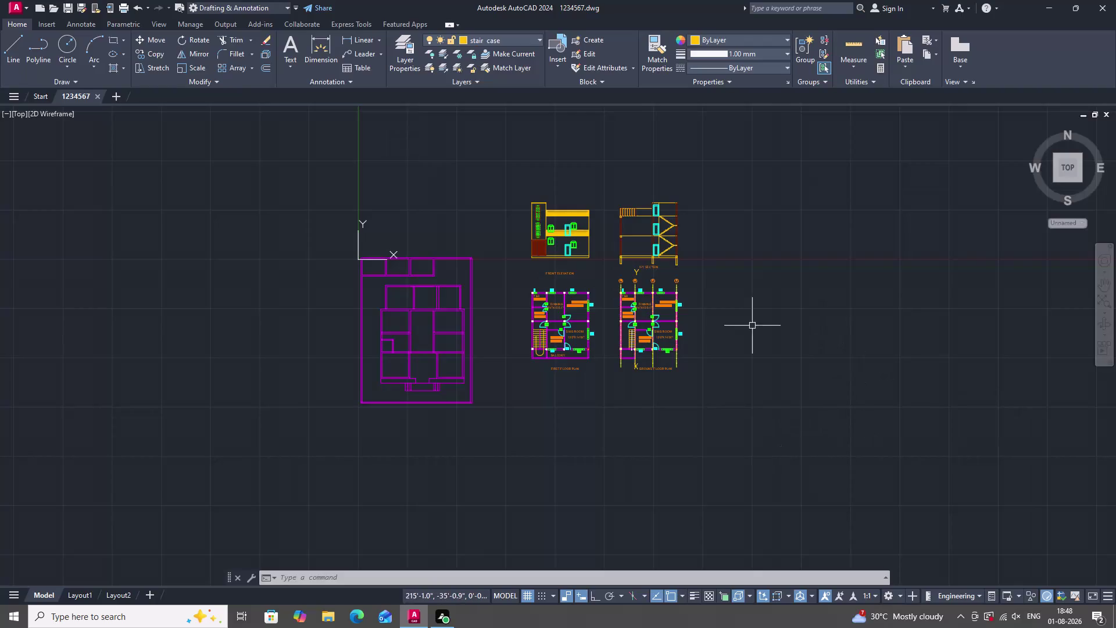
Window-select the standalone magenta outline plan on the left.
scroll(down, 3)
scroll(up, 3)
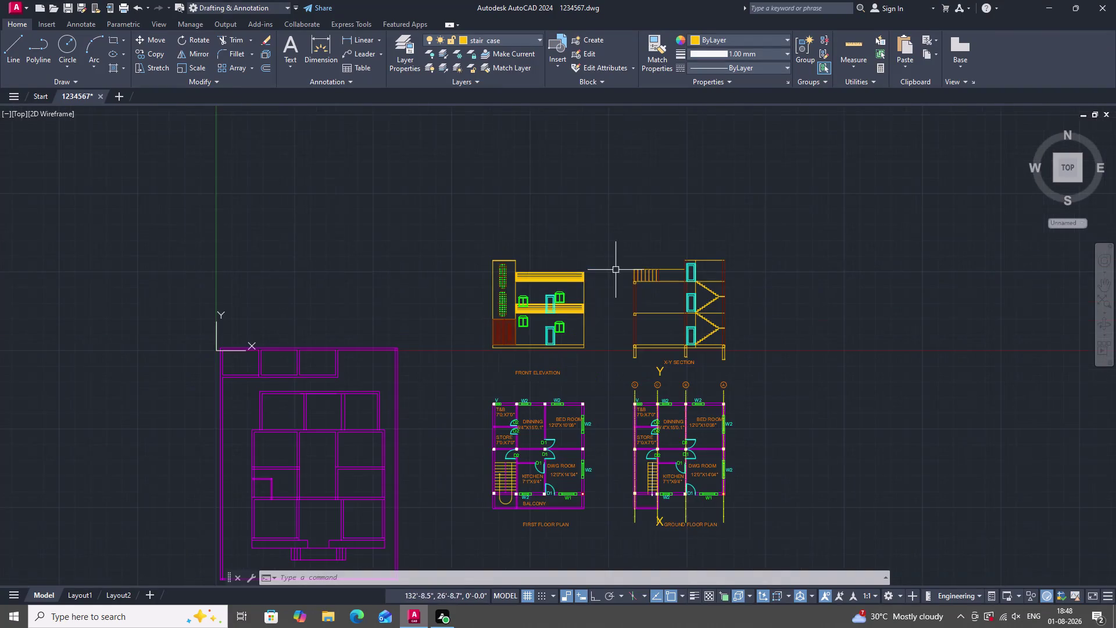
scroll(up, 3)
scroll(down, 3)
scroll(up, 3)
scroll(down, 3)
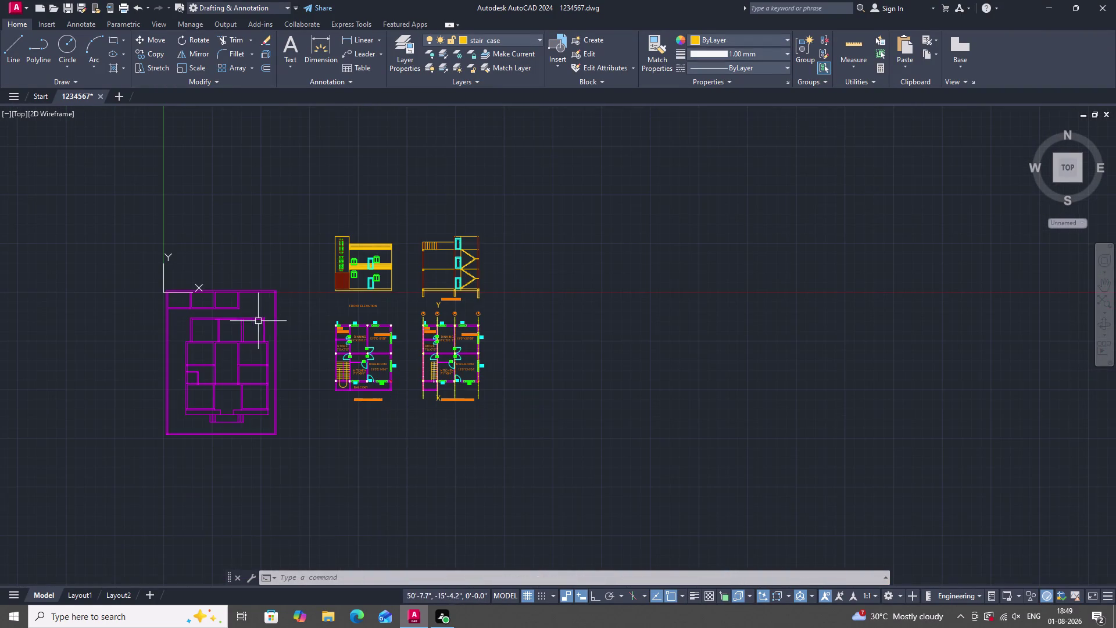
scroll(down, 3)
scroll(up, 3)
click(282, 413)
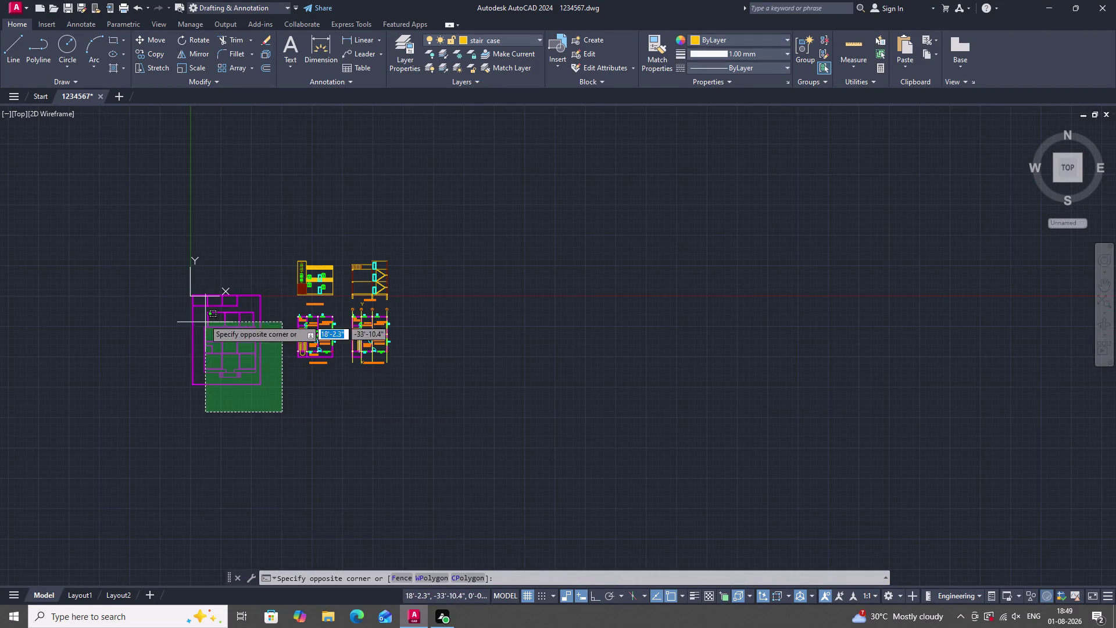
click(168, 284)
Erase the selected outline plan and clear the leftover command.
scroll(up, 3)
scroll(down, 3)
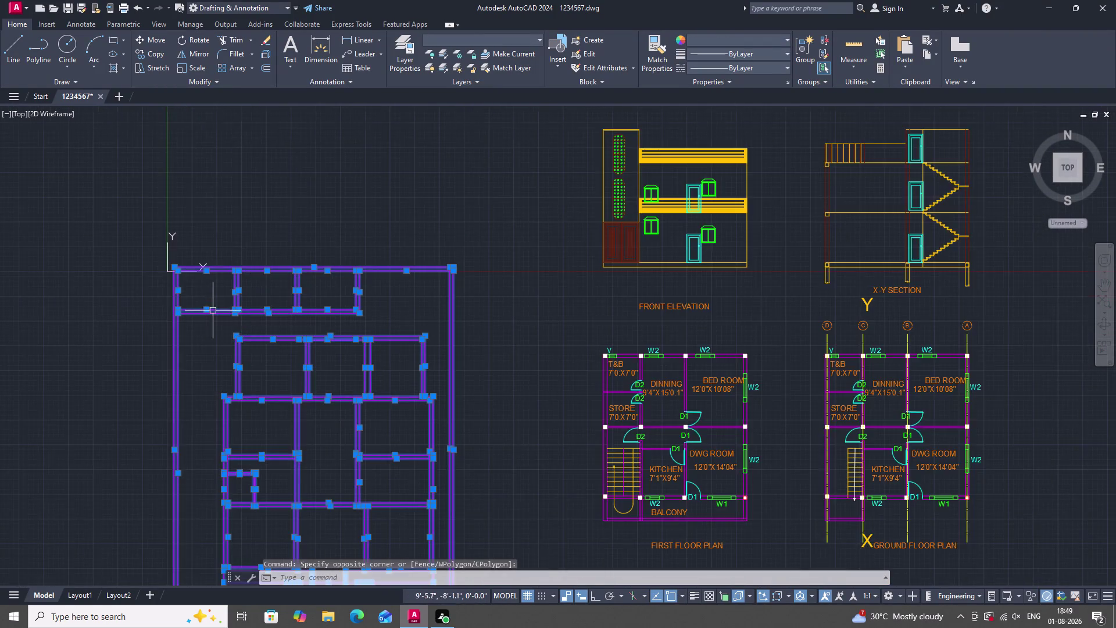
scroll(down, 3)
scroll(up, 3)
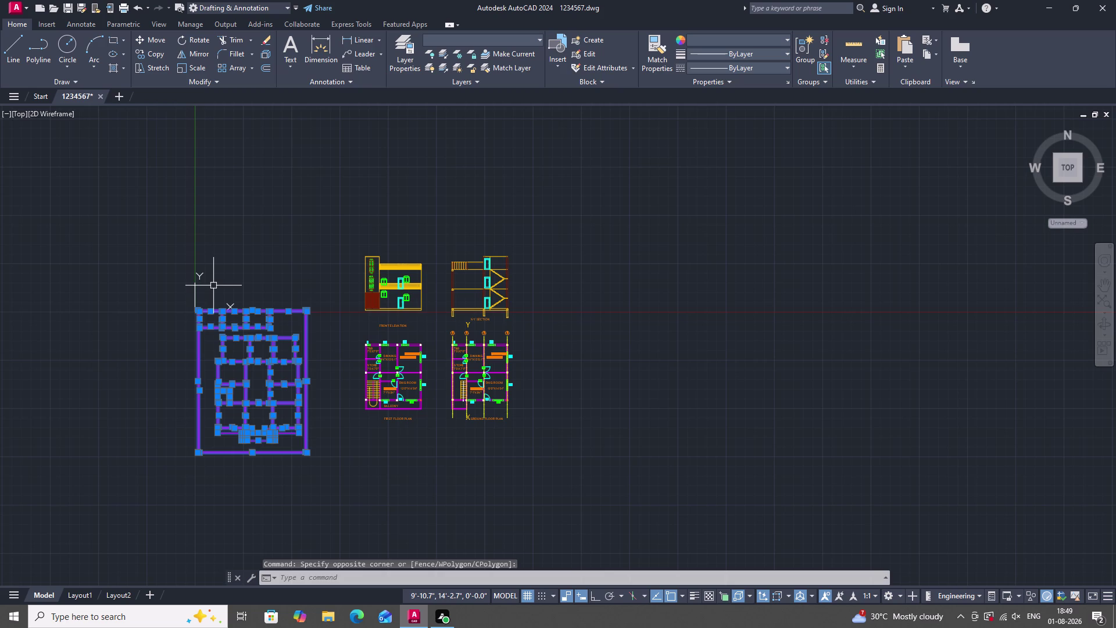
key(Delete)
scroll(up, 3)
key(Escape)
Switch to the Layout1 paper-space sheet.
scroll(down, 3)
scroll(up, 3)
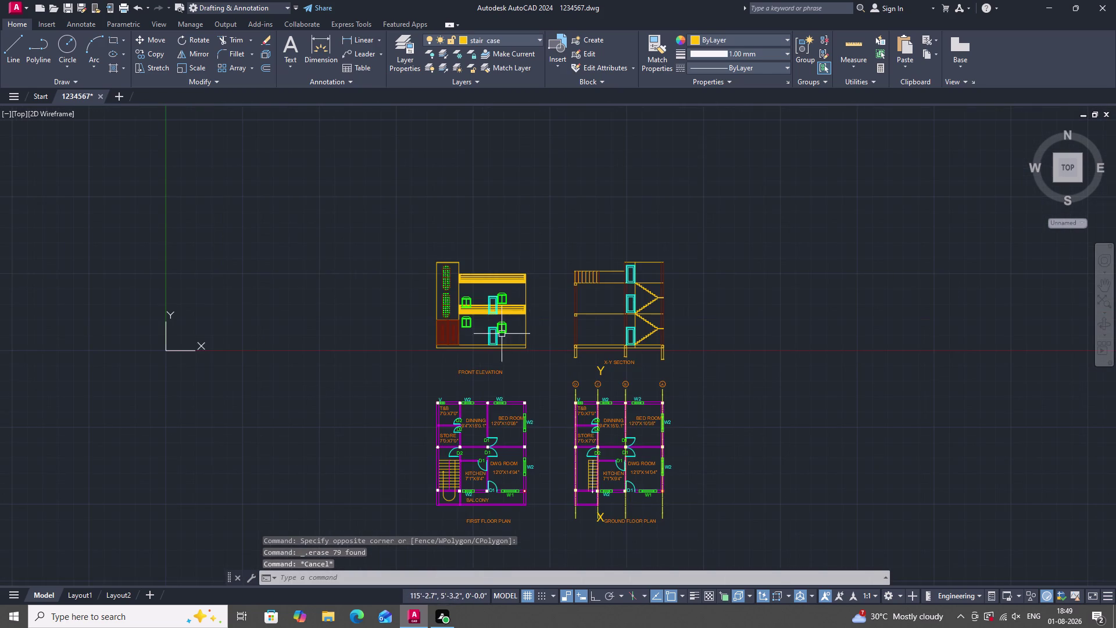
scroll(down, 3)
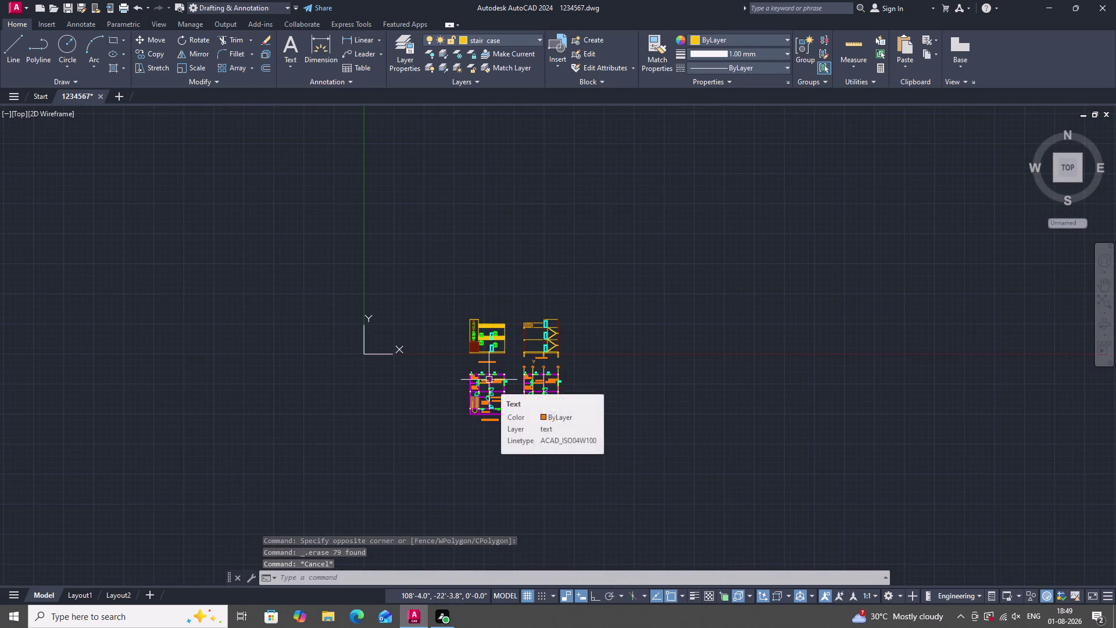
click(83, 594)
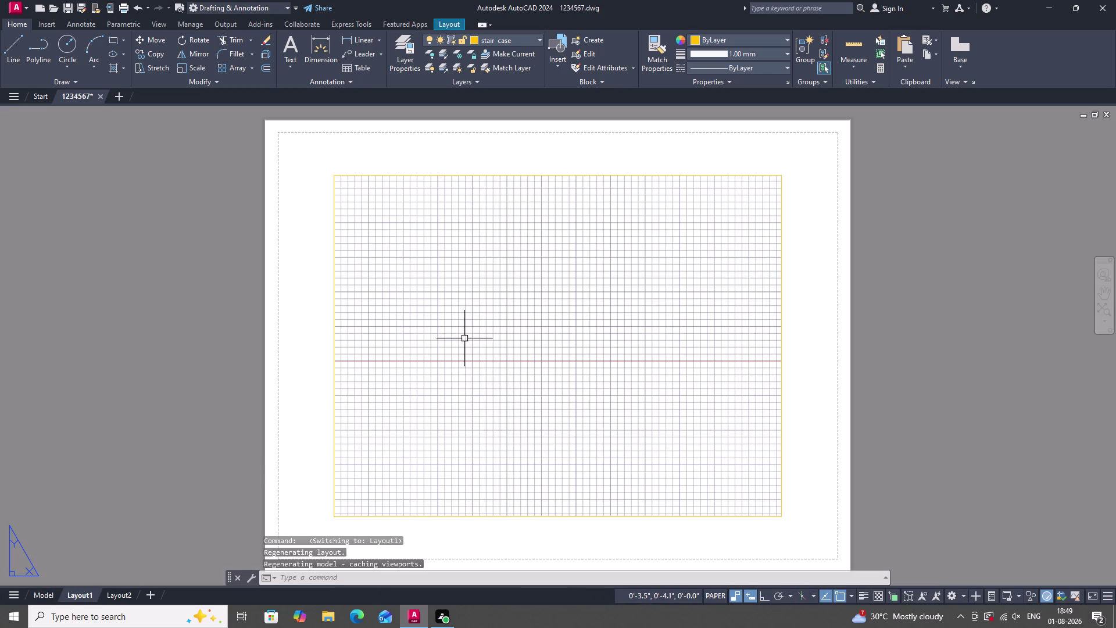
Return to model space and check the layer list without changing anything.
click(36, 596)
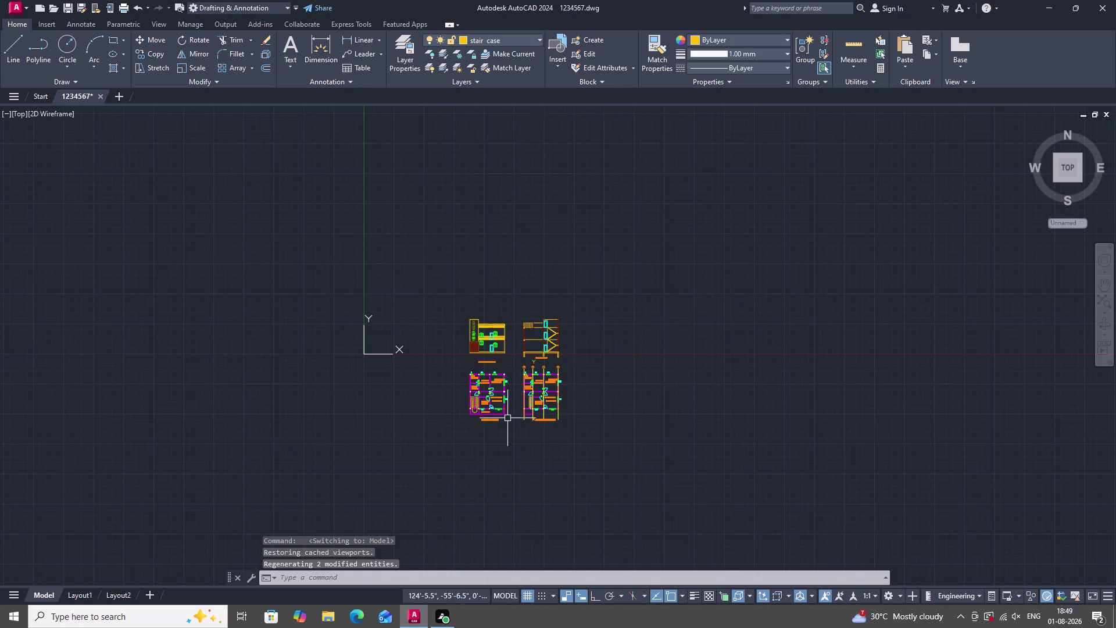
scroll(up, 3)
scroll(down, 3)
scroll(up, 3)
key(Escape)
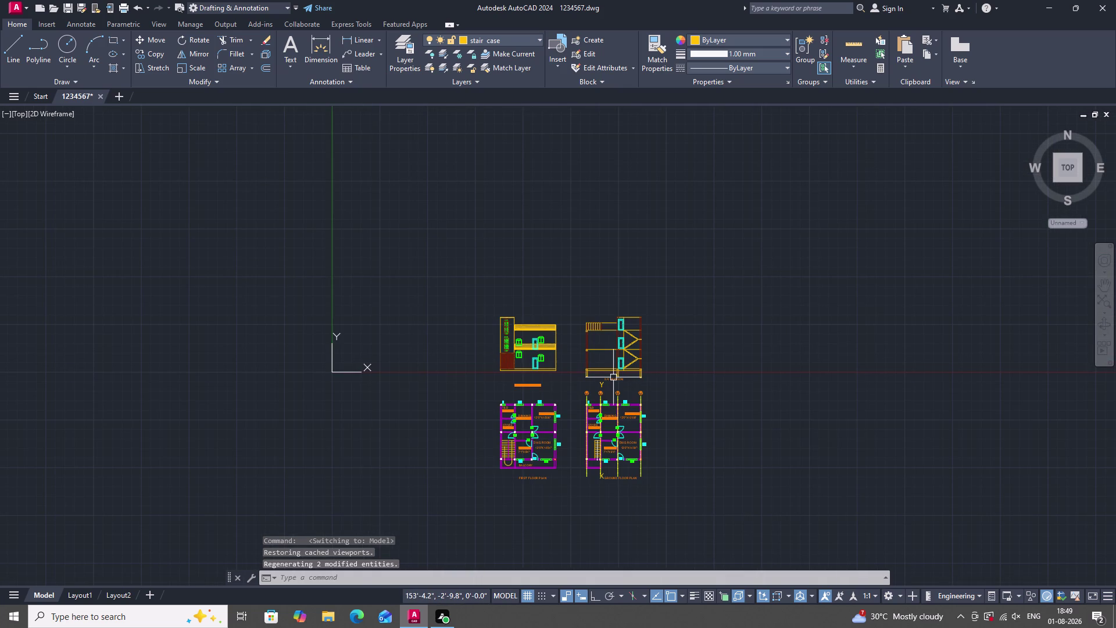
key(Escape)
key(Escape)
click(537, 39)
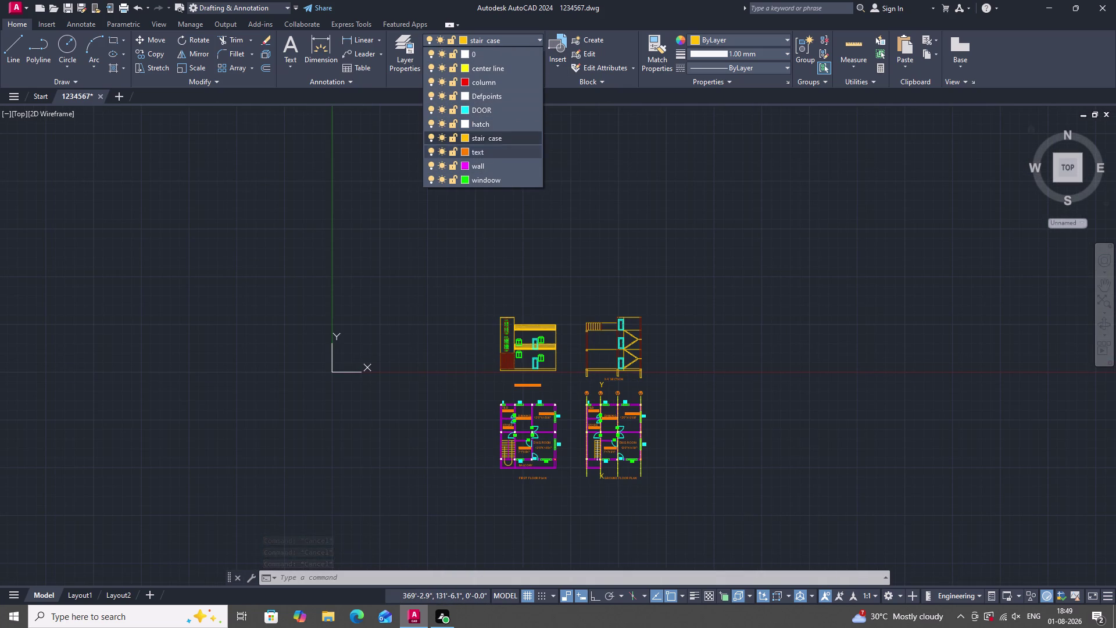
key(Escape)
key(Escape)
Make a small selection in model space and cancel it.
scroll(down, 3)
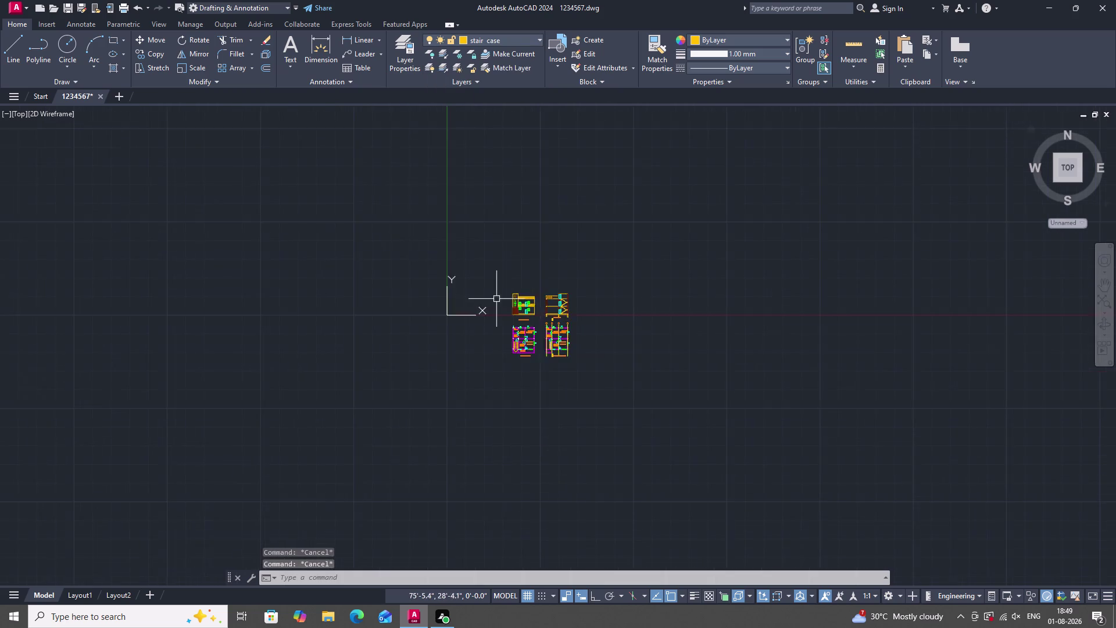
scroll(down, 3)
scroll(up, 3)
drag(497, 239, 522, 265)
click(657, 393)
key(Escape)
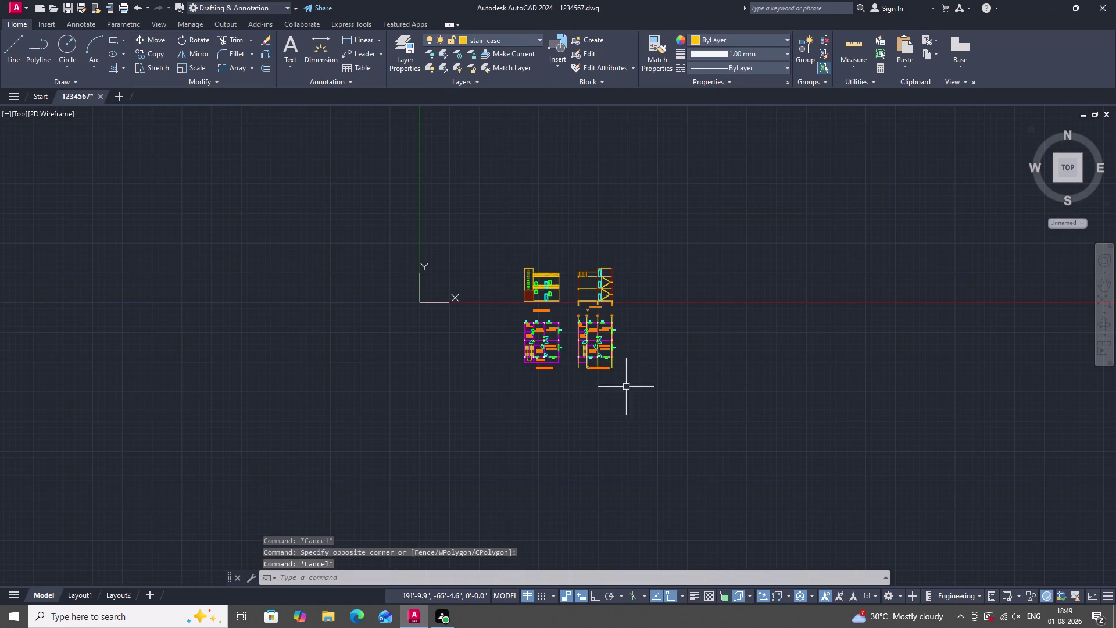
Go back to the Layout1 sheet showing its empty default viewport.
click(77, 594)
scroll(down, 3)
scroll(up, 3)
scroll(down, 3)
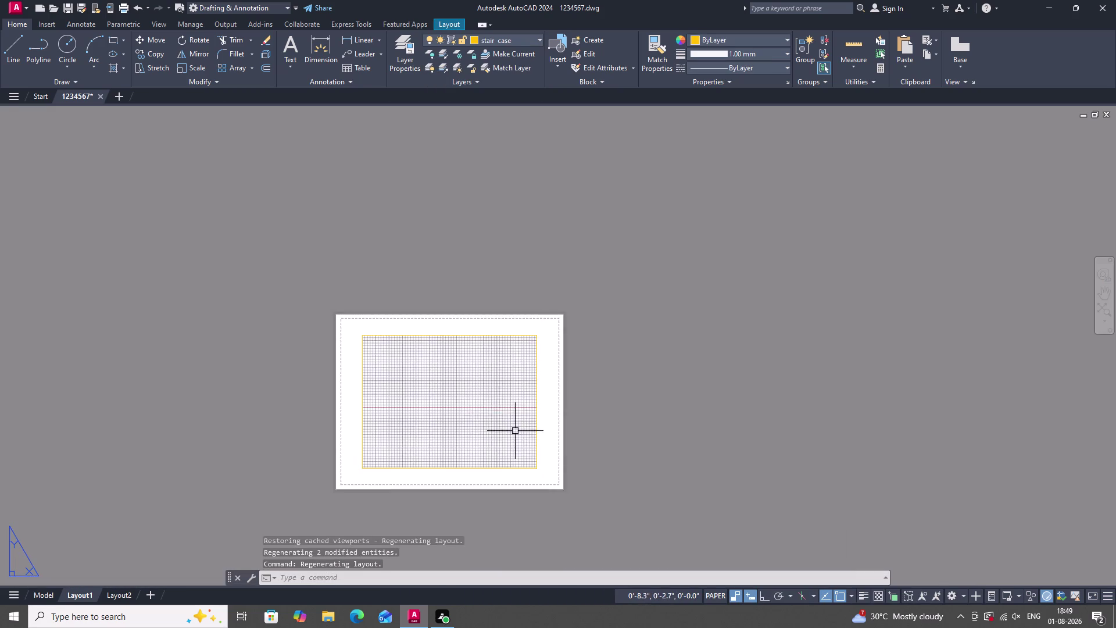
Select the default viewport border on Layout1 and delete it.
scroll(up, 3)
click(545, 442)
right_click(611, 317)
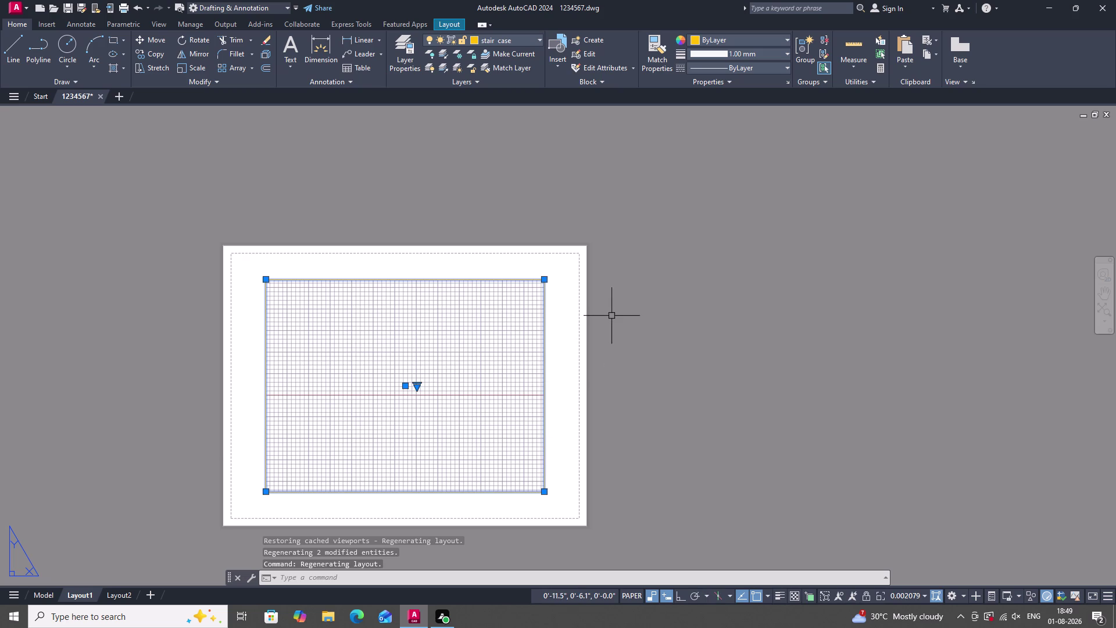
click(660, 398)
key(Escape)
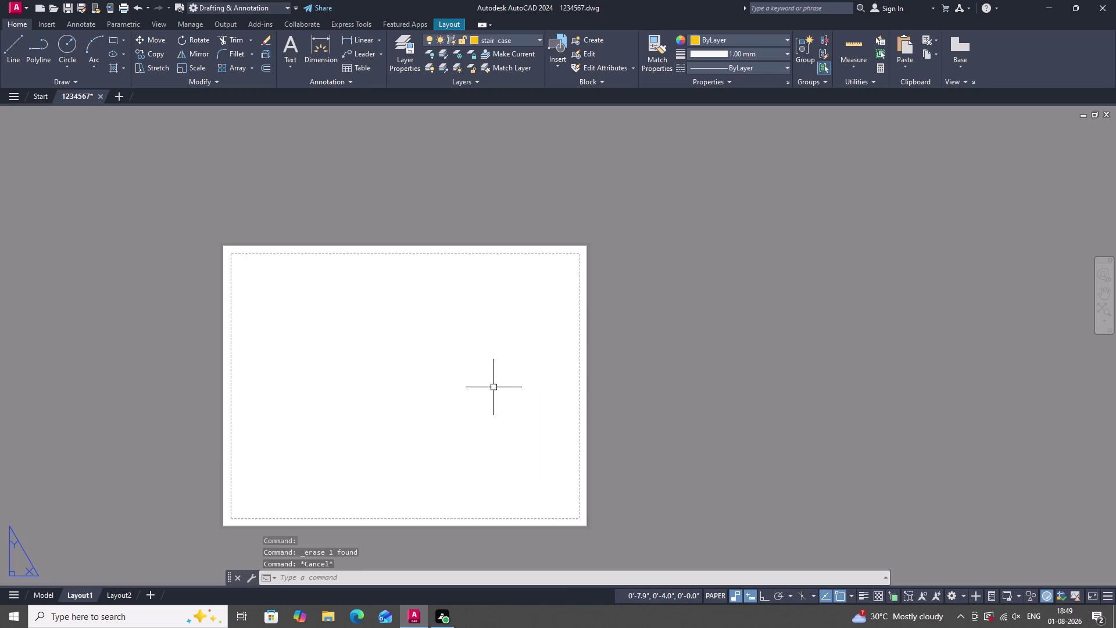
scroll(down, 3)
scroll(up, 3)
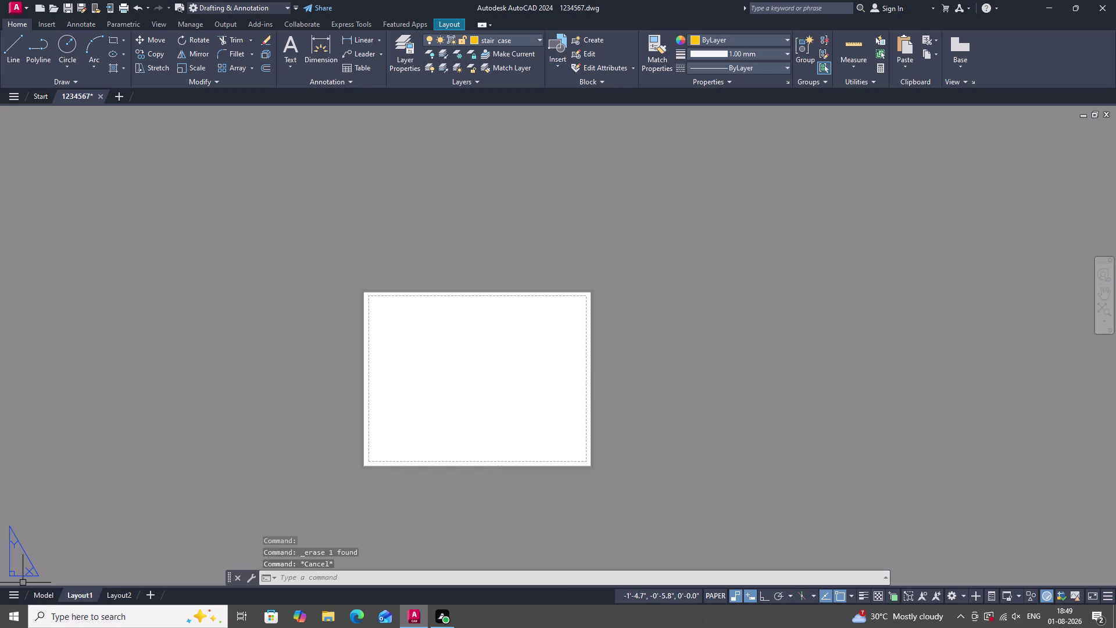
right_click(89, 591)
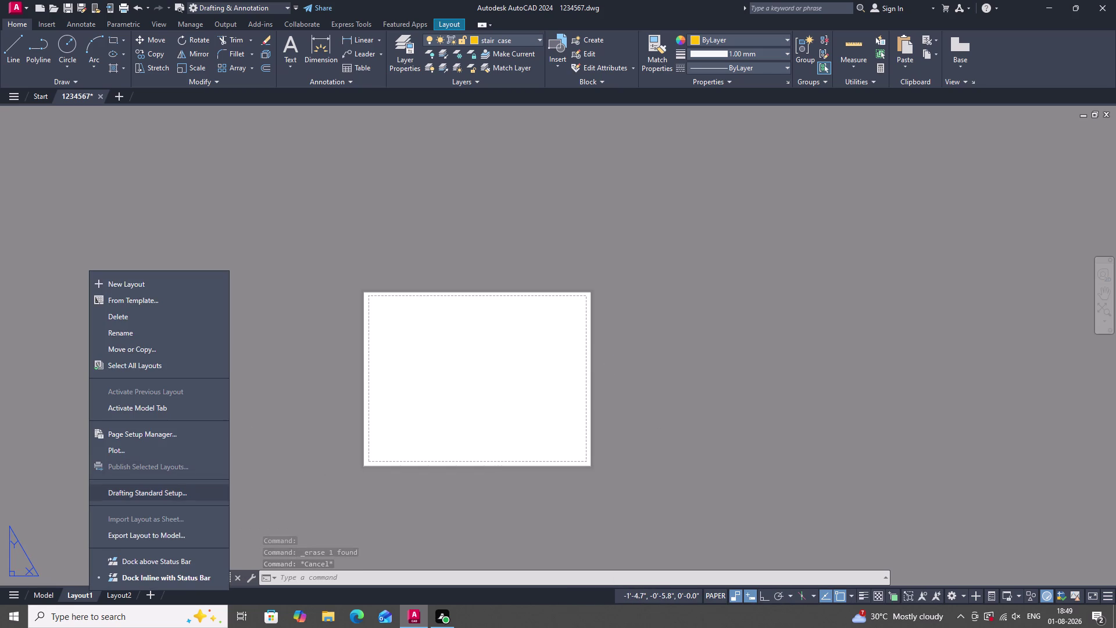
In Layout1's page setup, choose the DWG To PDF plotter and ISO full bleed A3 paper.
click(139, 432)
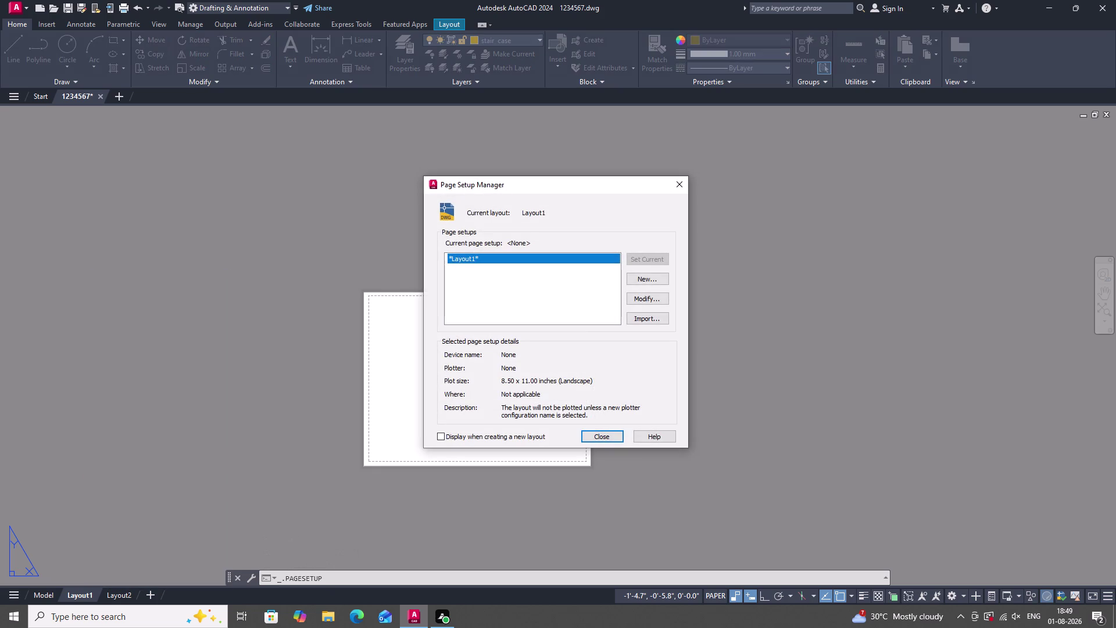
click(633, 302)
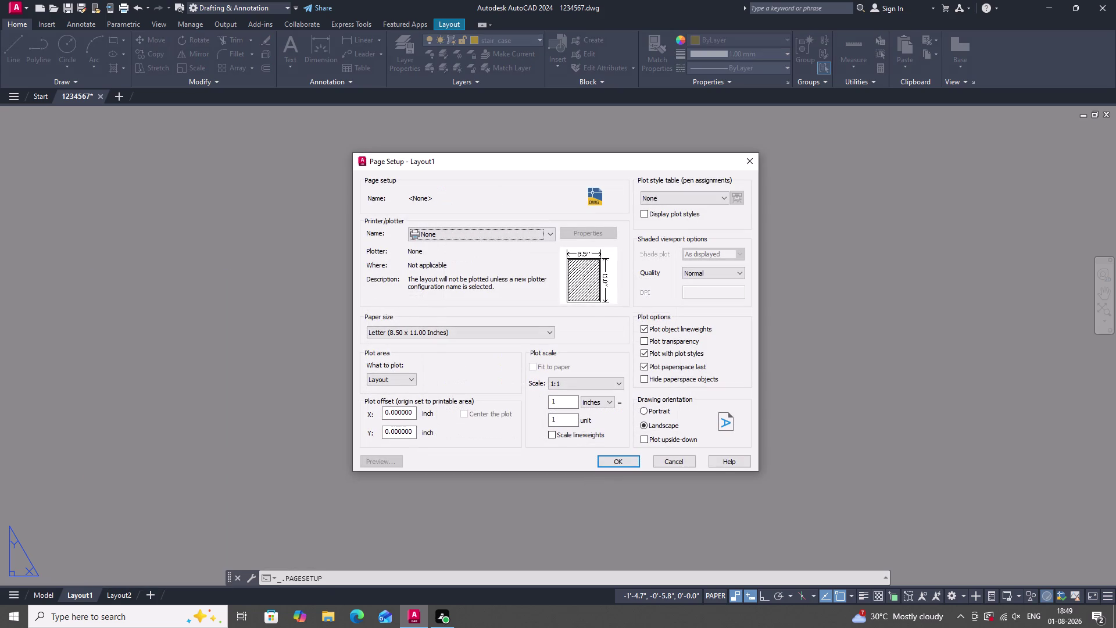
click(549, 238)
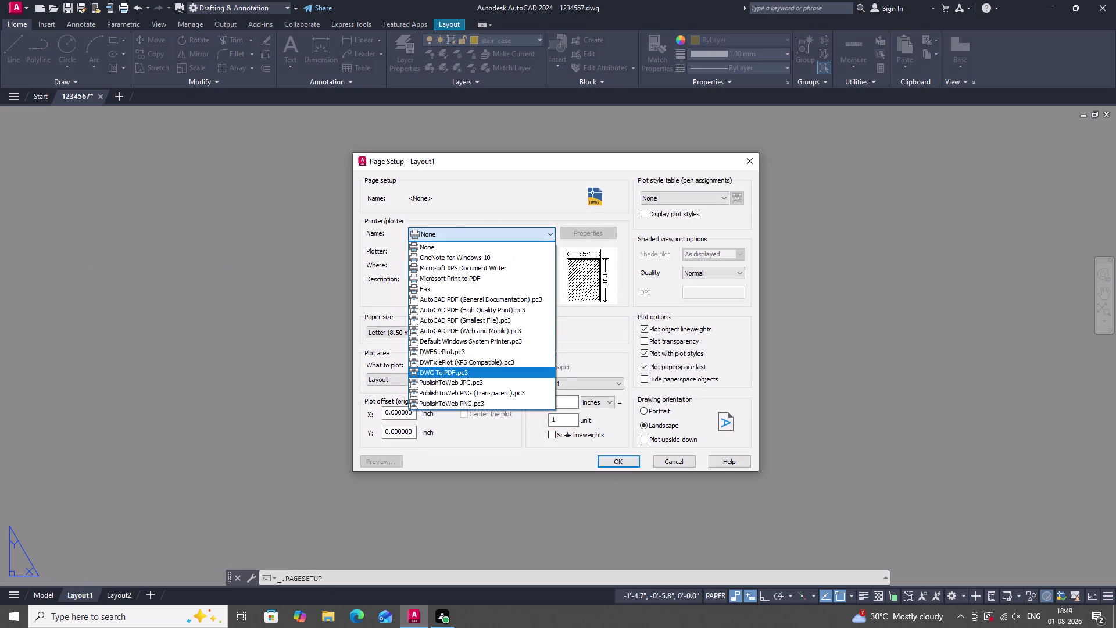
click(485, 369)
click(510, 329)
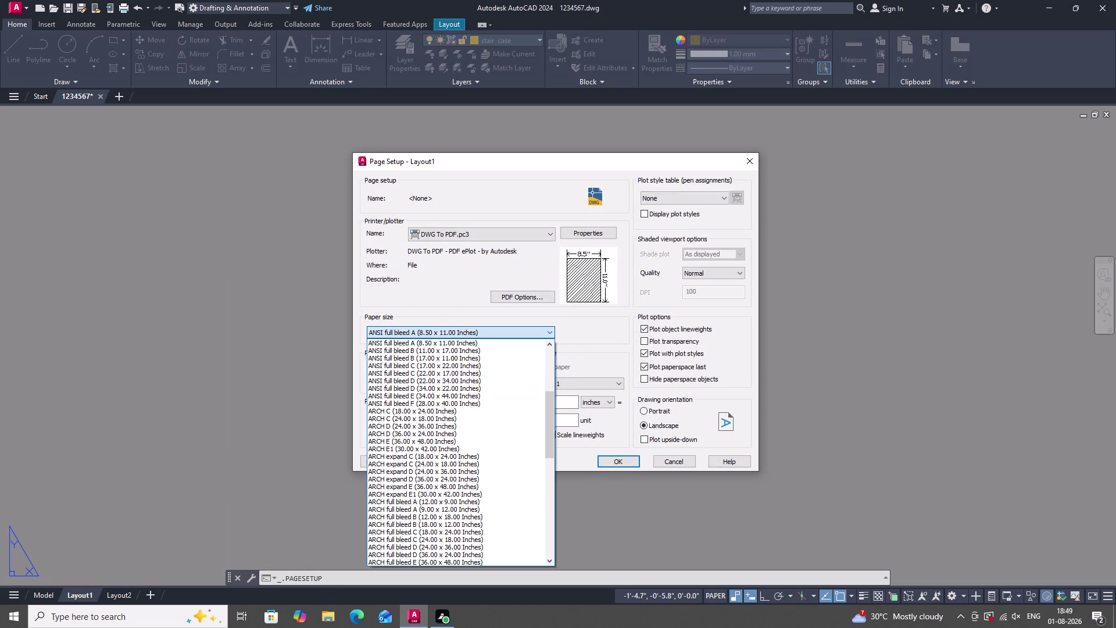
scroll(down, 3)
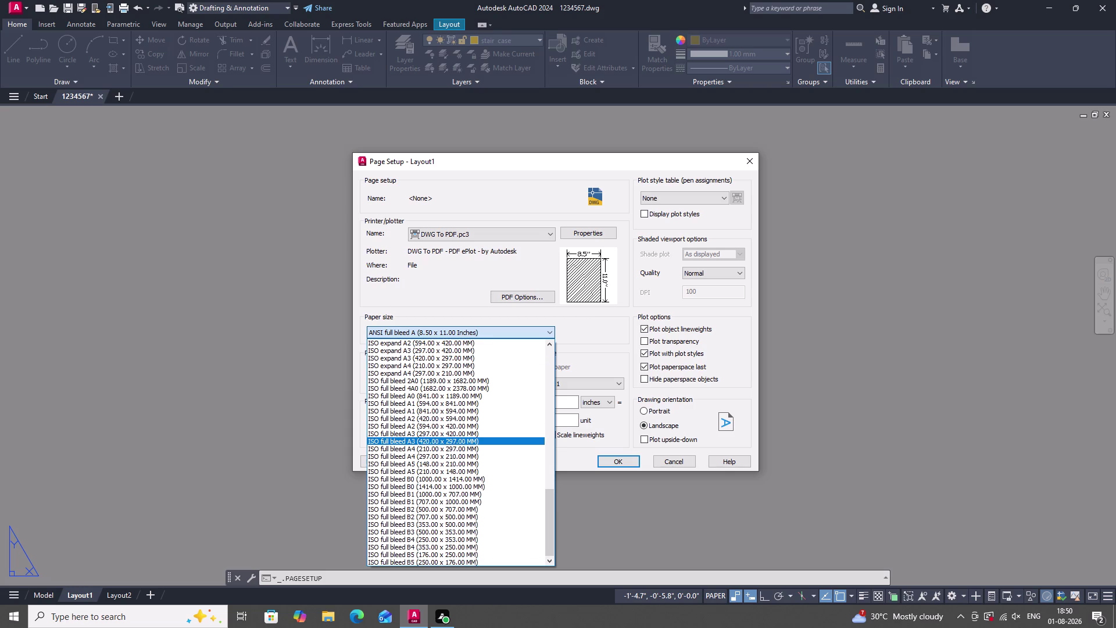
click(426, 439)
Set the plot scale to 1:1, confirm, and close the Page Setup Manager.
click(612, 384)
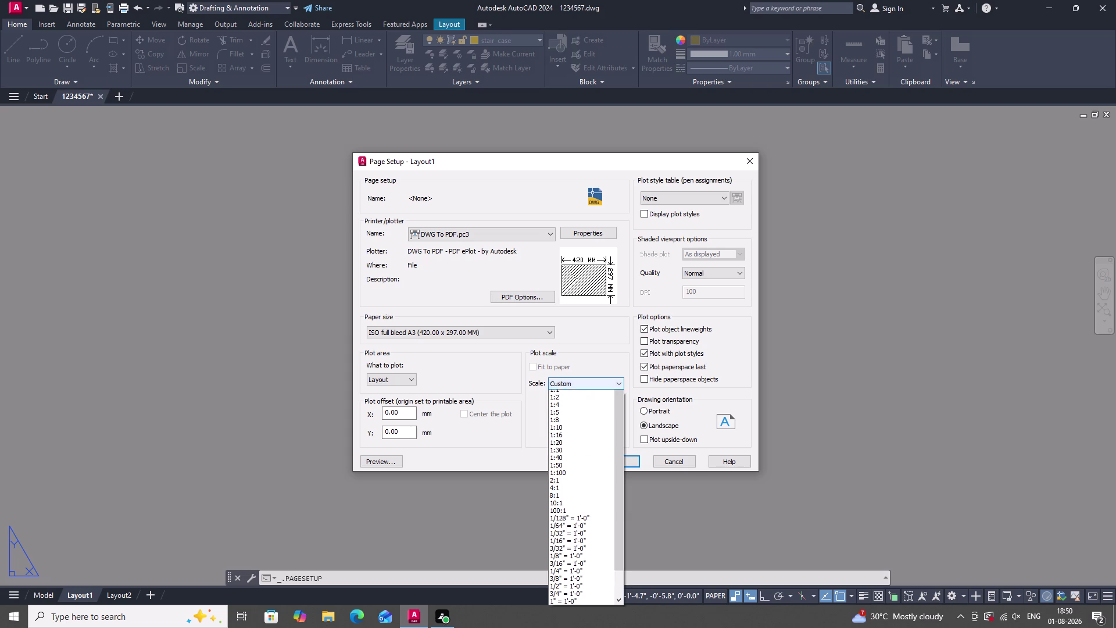
click(588, 403)
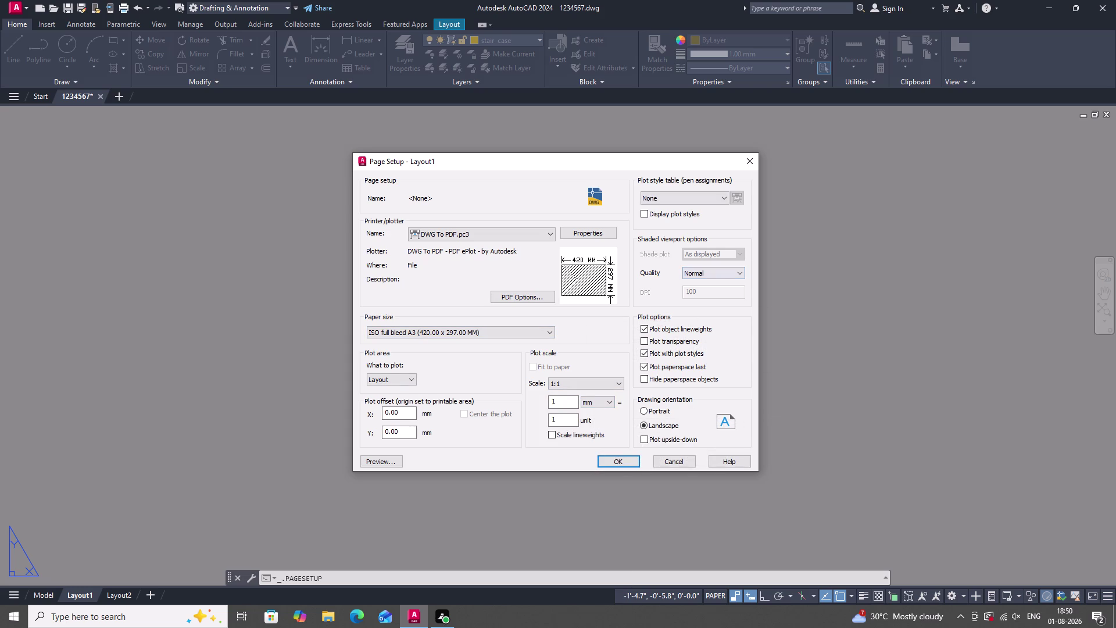
click(726, 200)
click(727, 200)
click(619, 464)
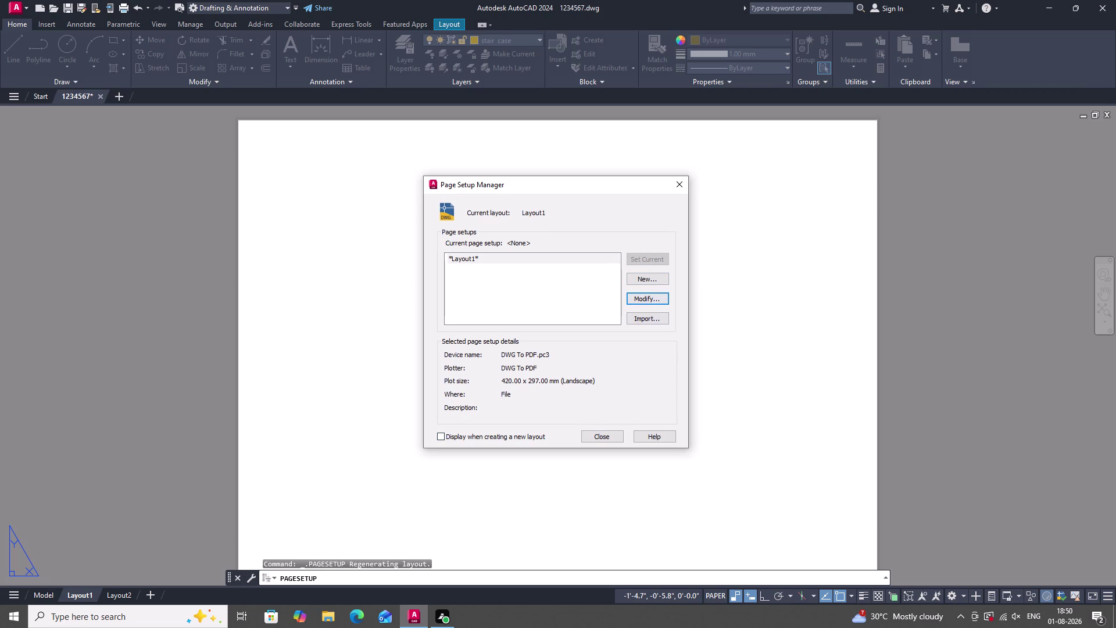
click(602, 434)
scroll(down, 3)
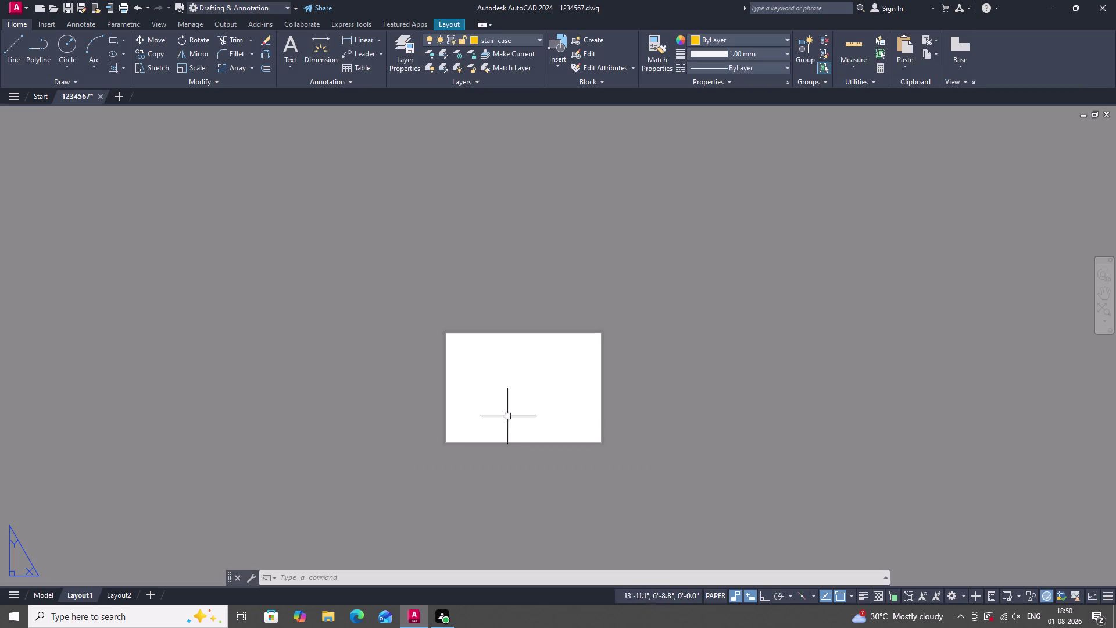
Create a new viewport on Layout1 with MV by picking two corners.
scroll(up, 3)
text(M)
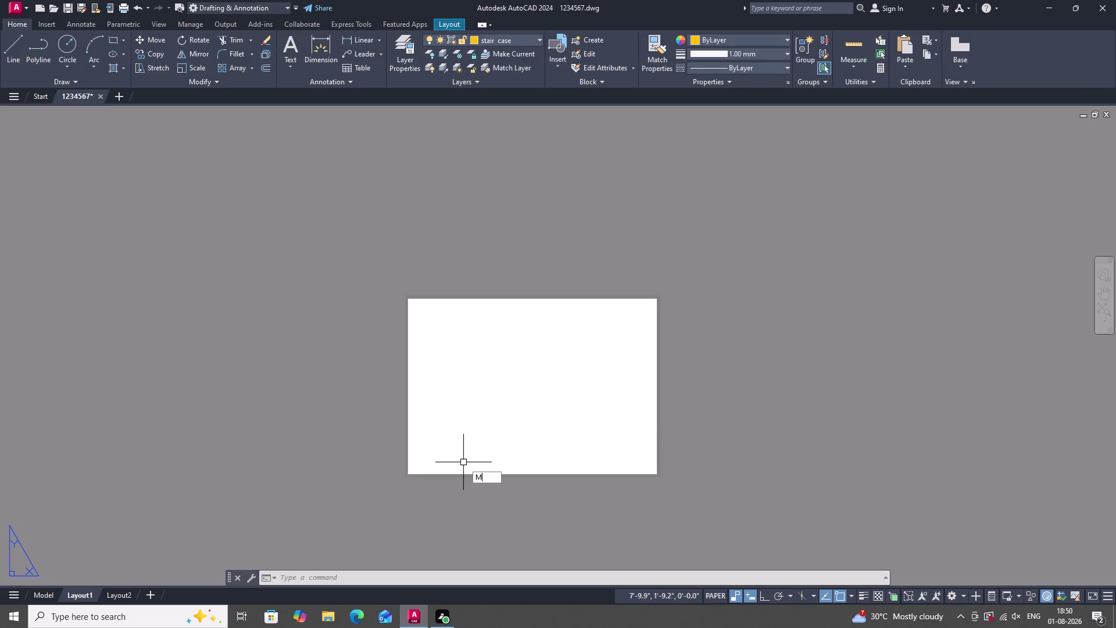
text(V)
key(space)
scroll(up, 3)
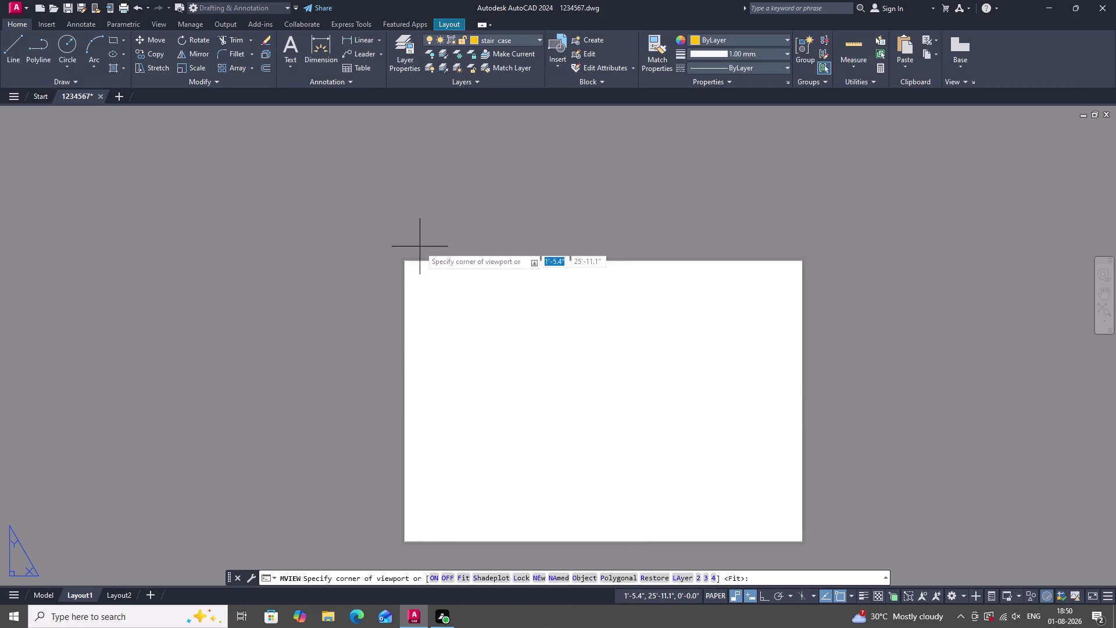
click(406, 263)
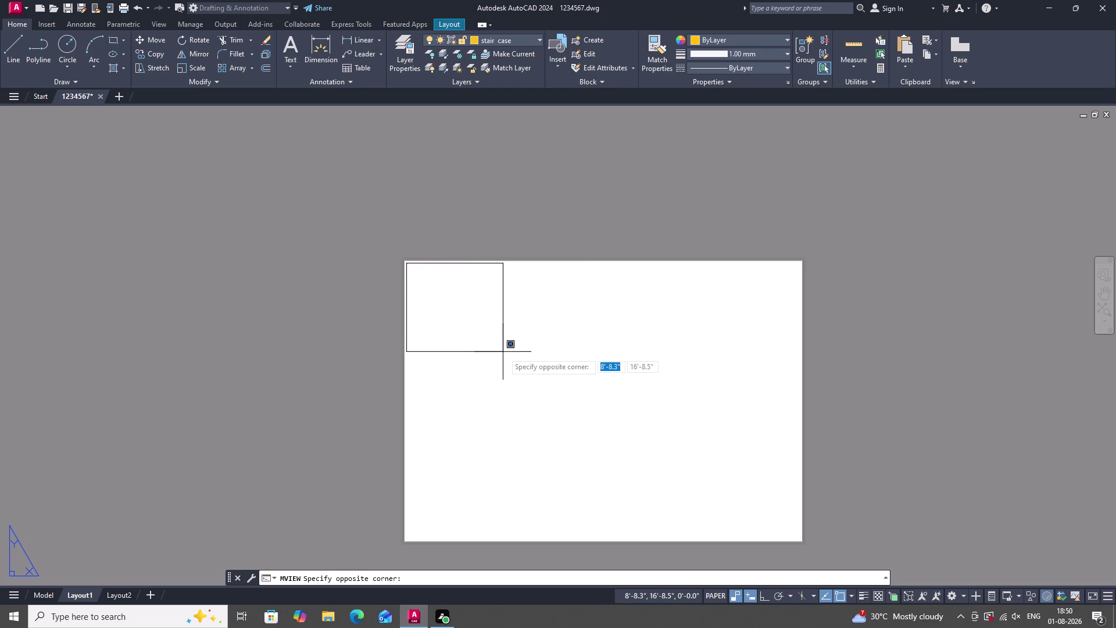
scroll(down, 3)
scroll(up, 3)
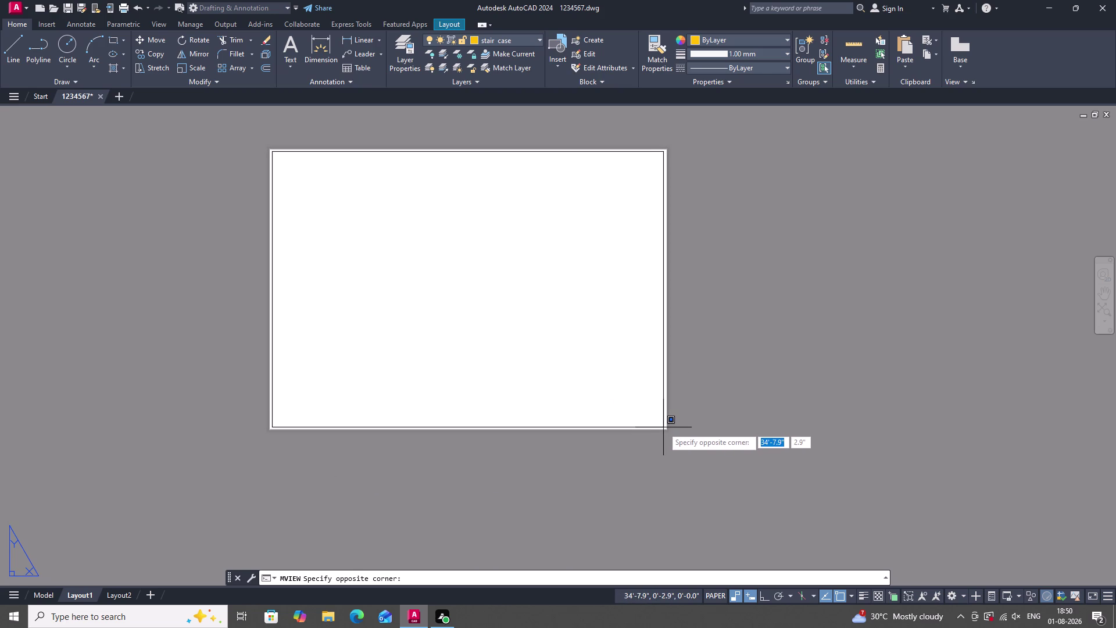
click(665, 427)
Briefly enter the new viewport, then return to model space.
scroll(down, 3)
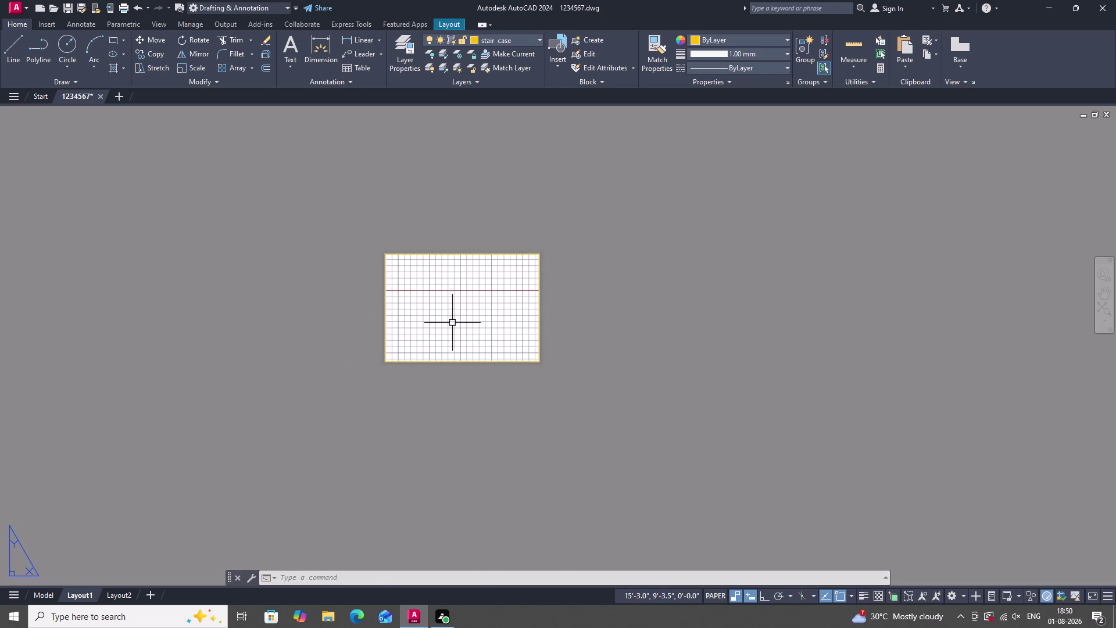
double_click(452, 322)
scroll(down, 3)
scroll(down, 3)
scroll(up, 3)
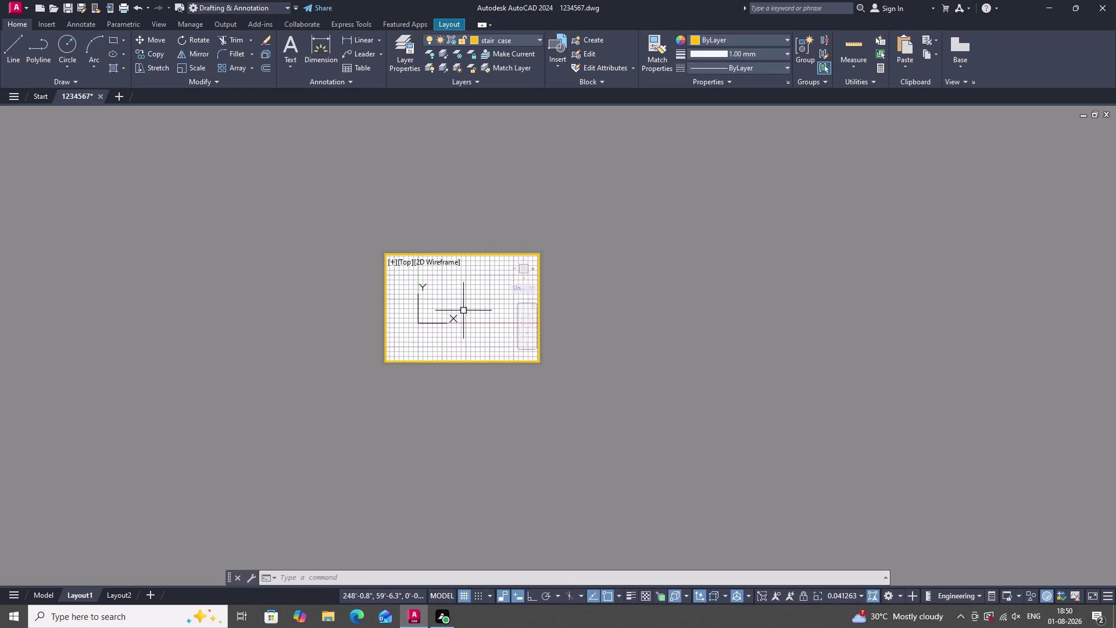
key(Escape)
key(Escape)
key(Escape)
key(Escape)
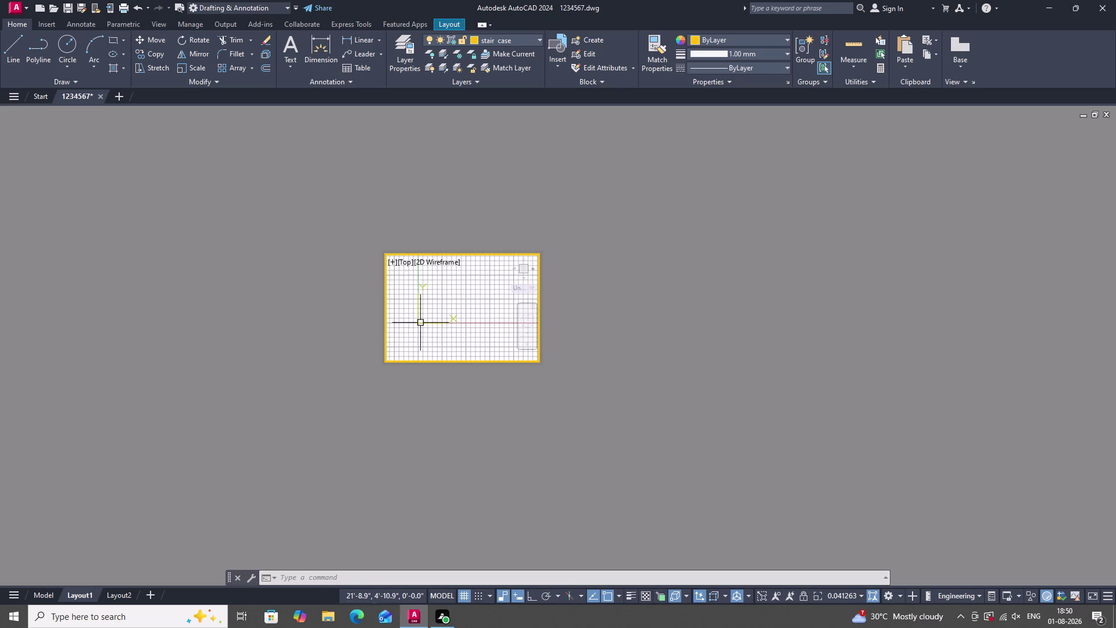
scroll(down, 3)
scroll(up, 3)
key(Escape)
key(Escape)
key(Escape)
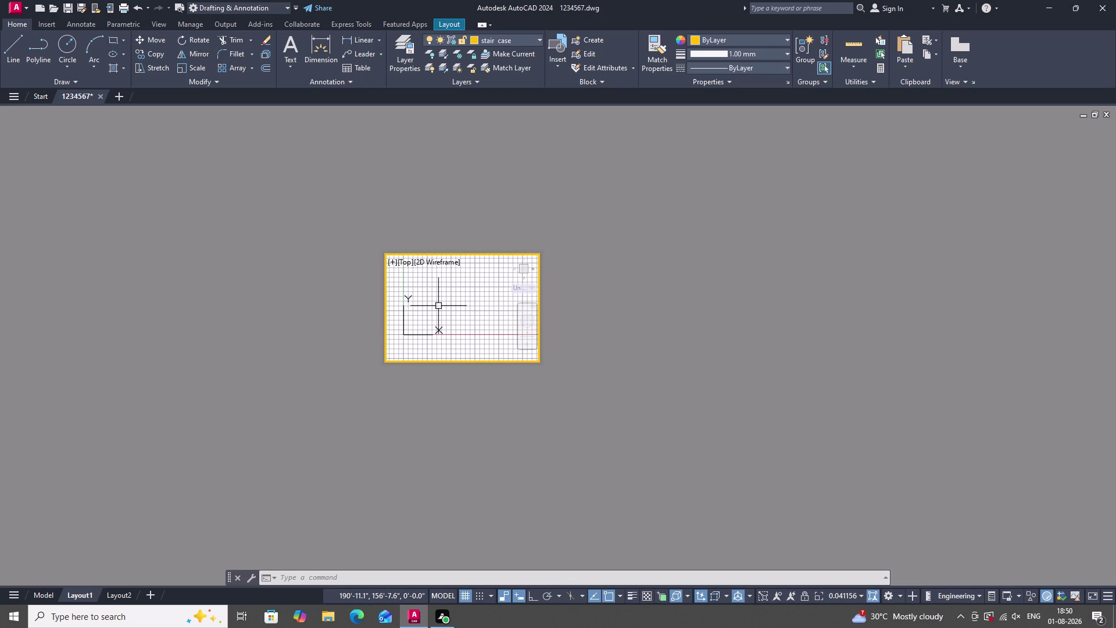
key(Escape)
key(Escape)
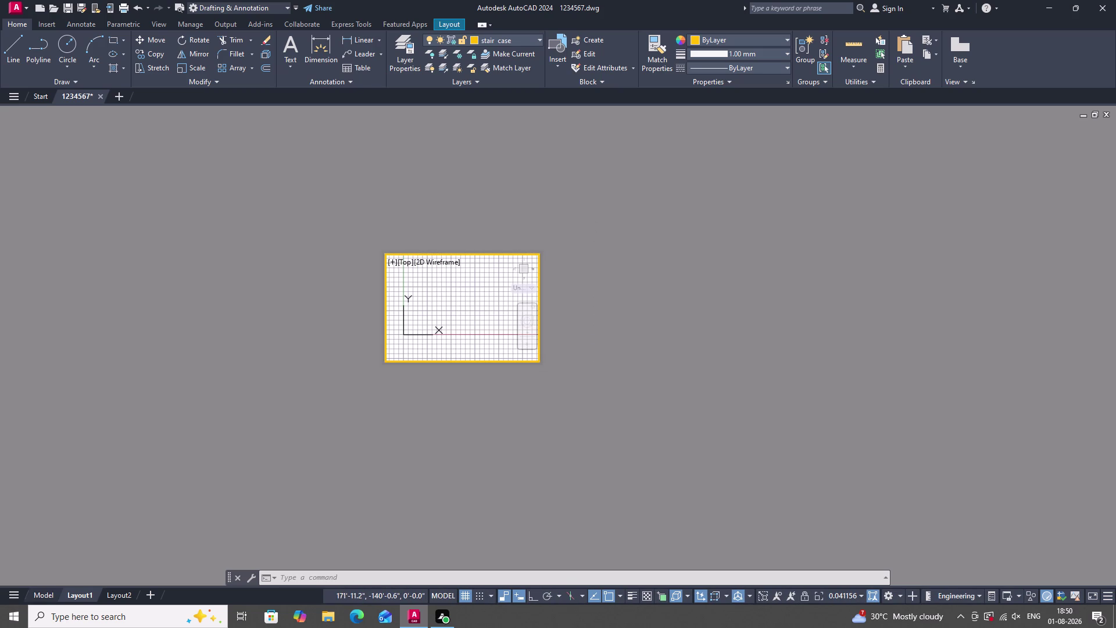
click(43, 588)
Window-select all the house plans, elevation and section.
click(667, 437)
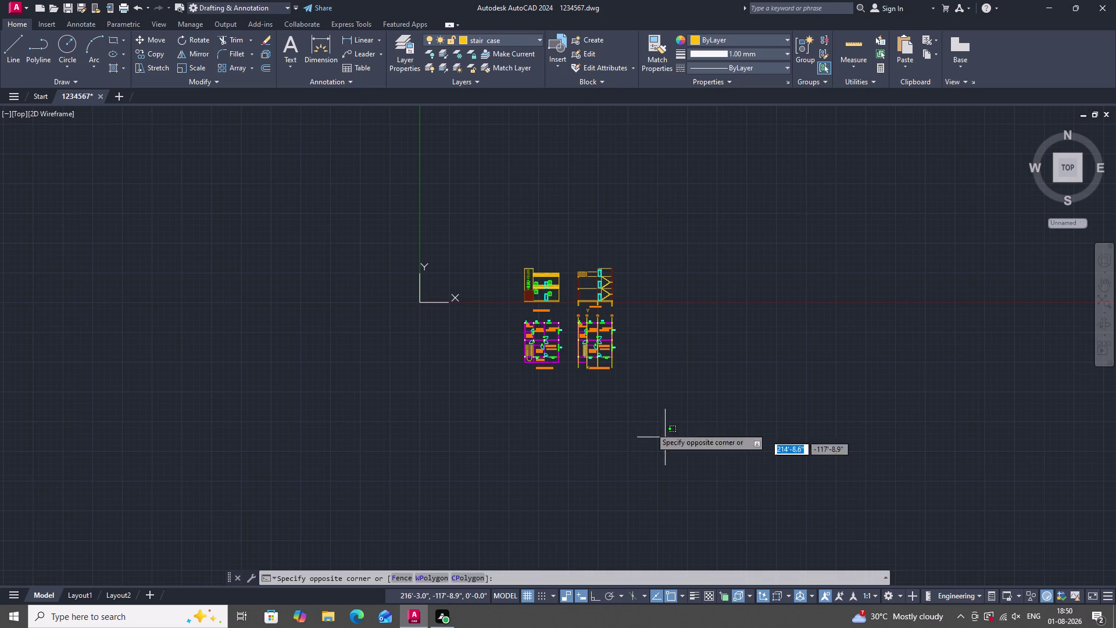
click(503, 245)
scroll(up, 3)
scroll(down, 3)
scroll(up, 3)
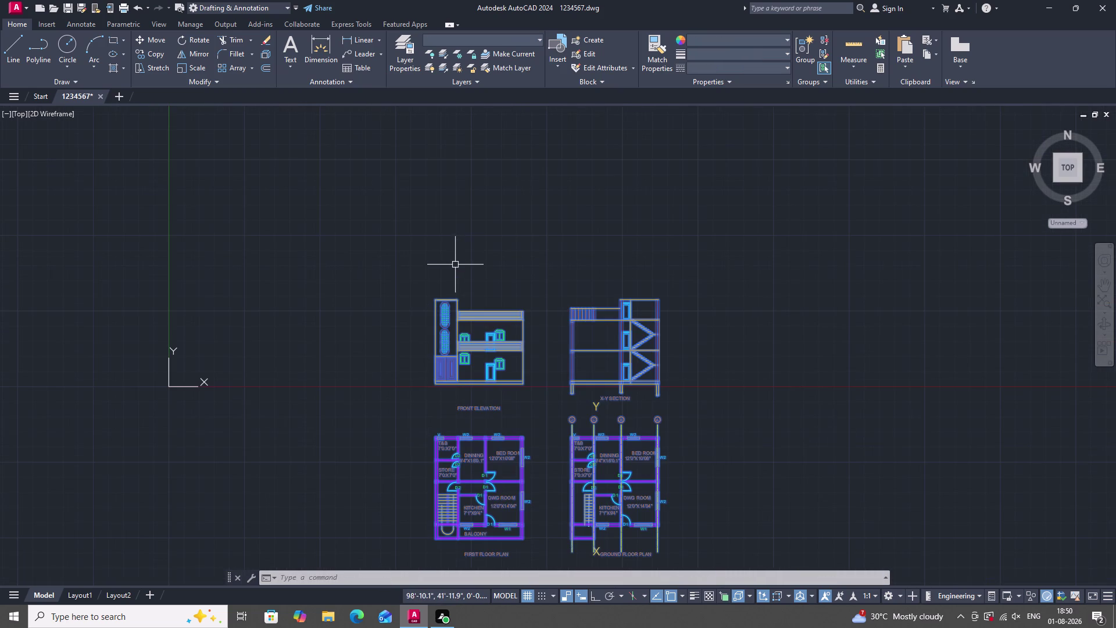
scroll(down, 3)
scroll(up, 3)
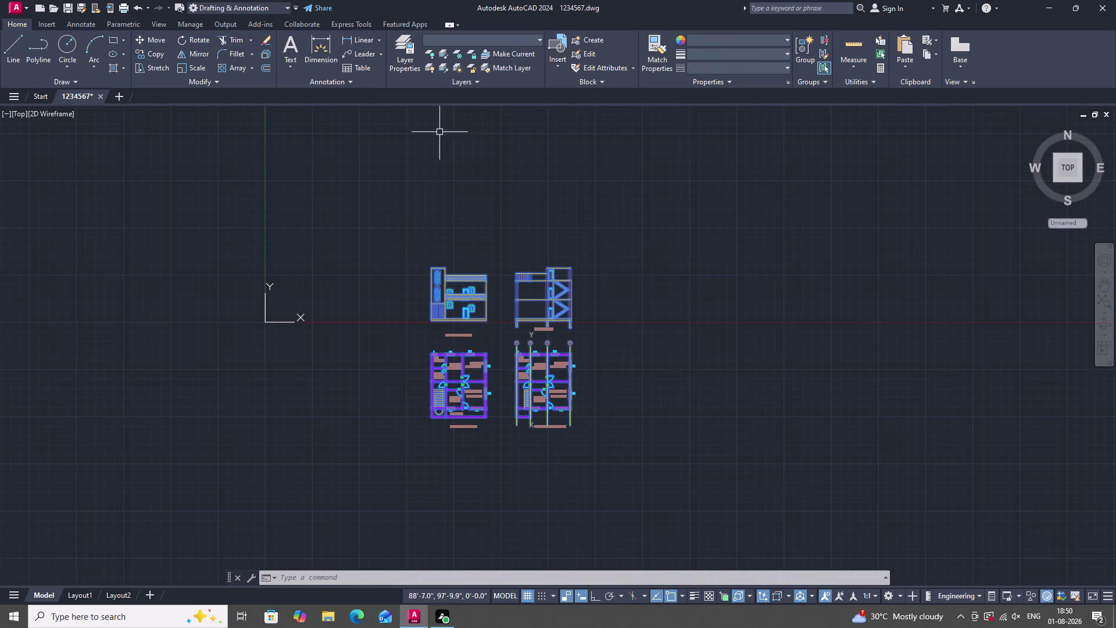
Move the selected drawings onto the wall layer, then undo that change.
click(526, 40)
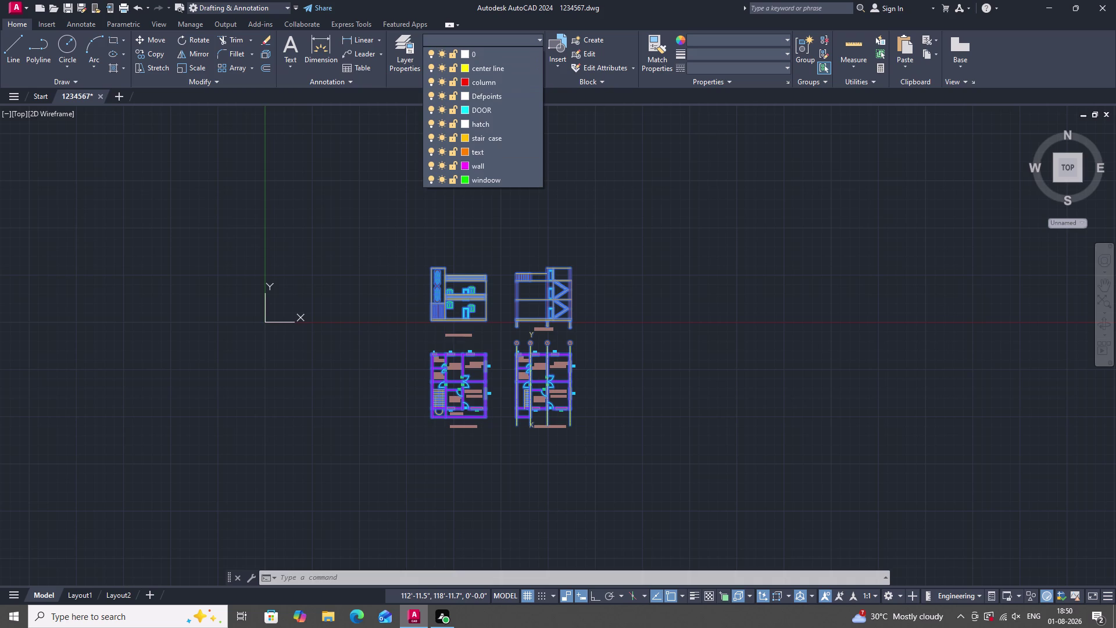
click(482, 164)
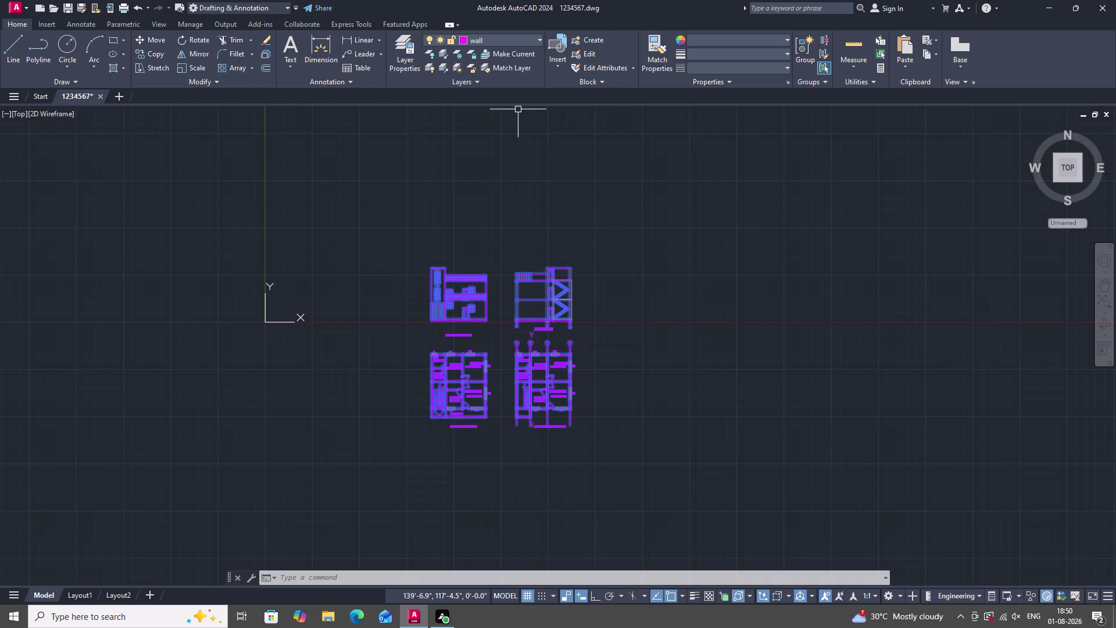
key(Escape)
key(ctrl+z)
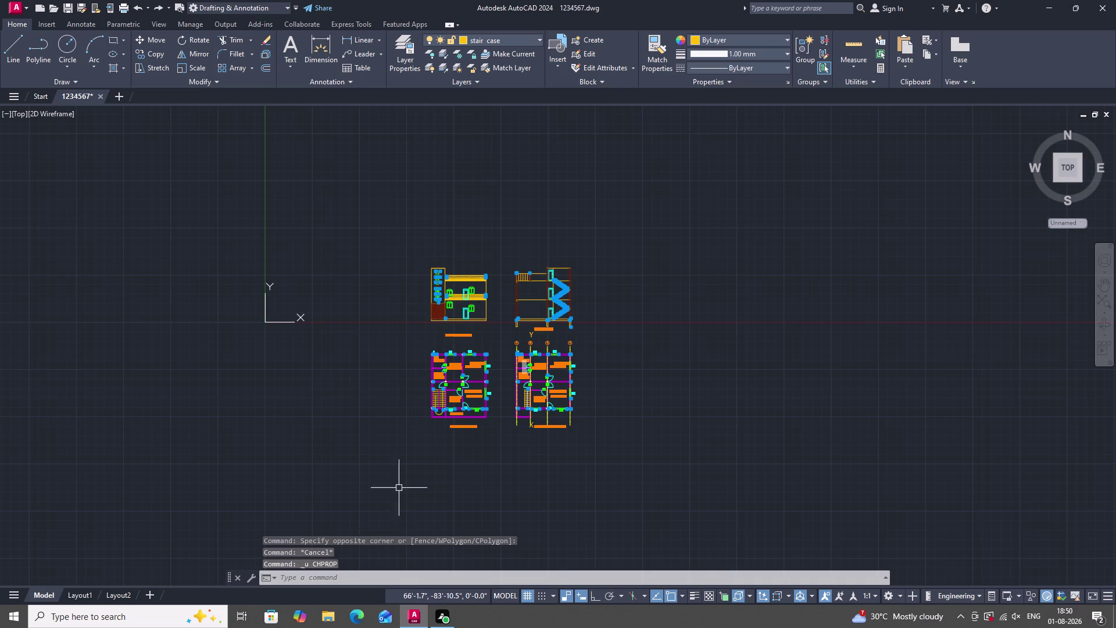
Cancel leftover commands and an accidental selection window.
key(Escape)
key(Escape)
key(Escape)
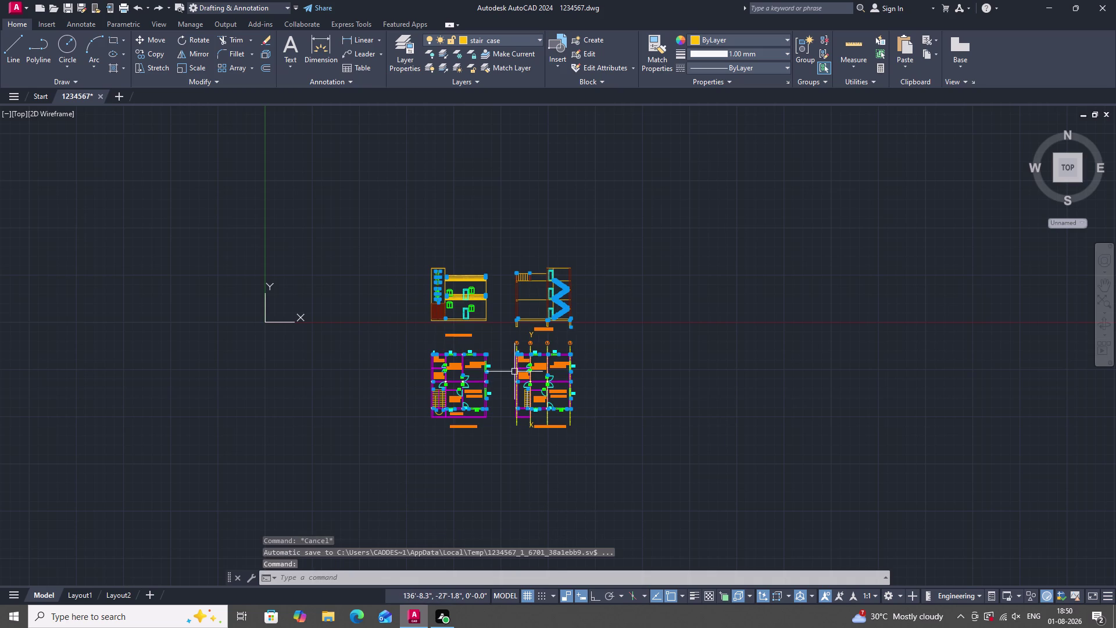
key(Escape)
click(745, 389)
key(Escape)
key(Escape)
scroll(up, 3)
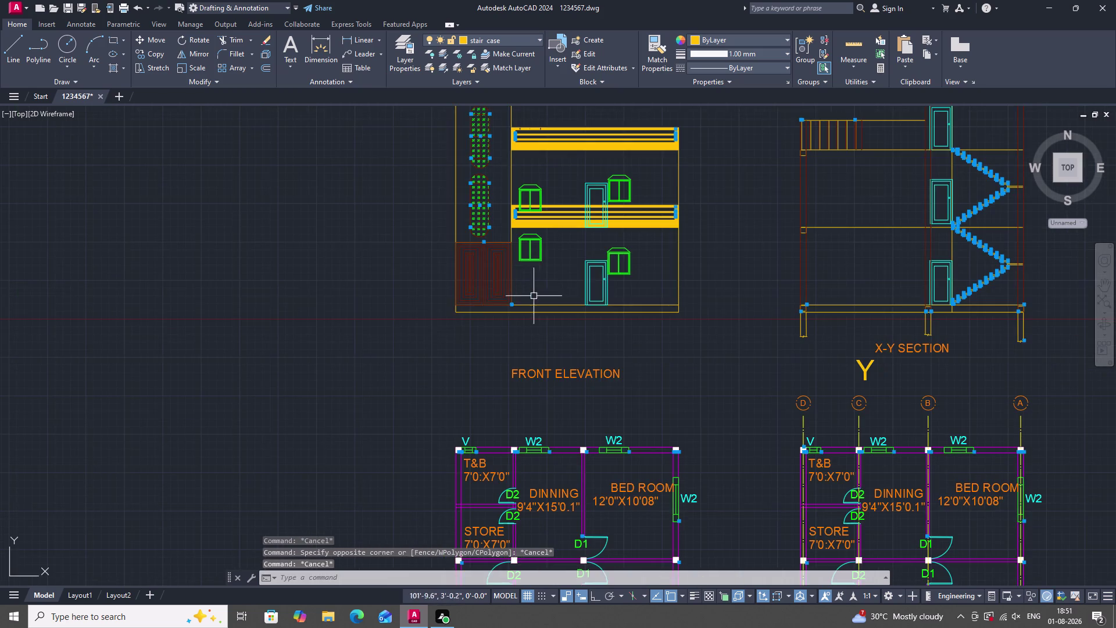
scroll(down, 3)
scroll(up, 3)
key(Escape)
key(Escape)
Zoom in to inspect the floor plan's corner column at grid line A.
scroll(down, 3)
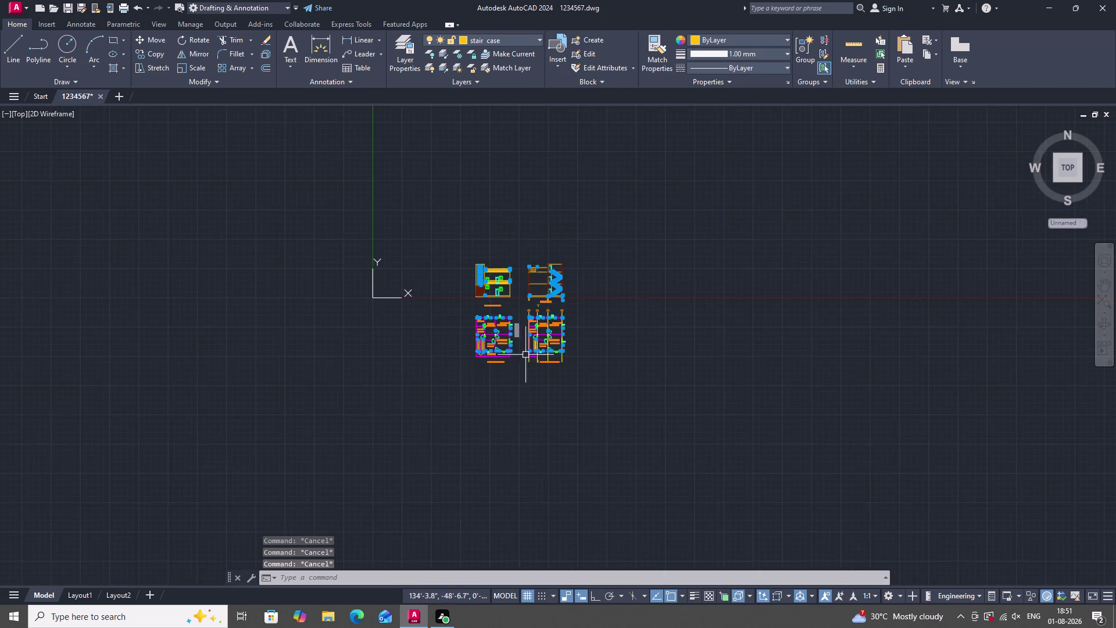
scroll(up, 3)
scroll(up, 3)
scroll(down, 3)
scroll(down, 3)
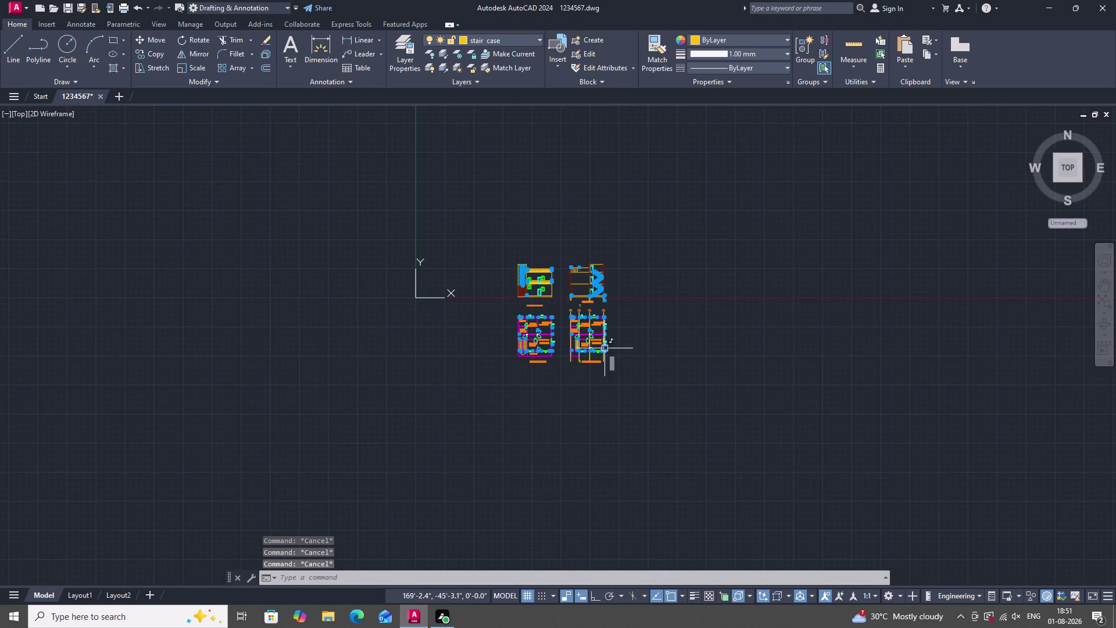
scroll(up, 3)
scroll(up, 3)
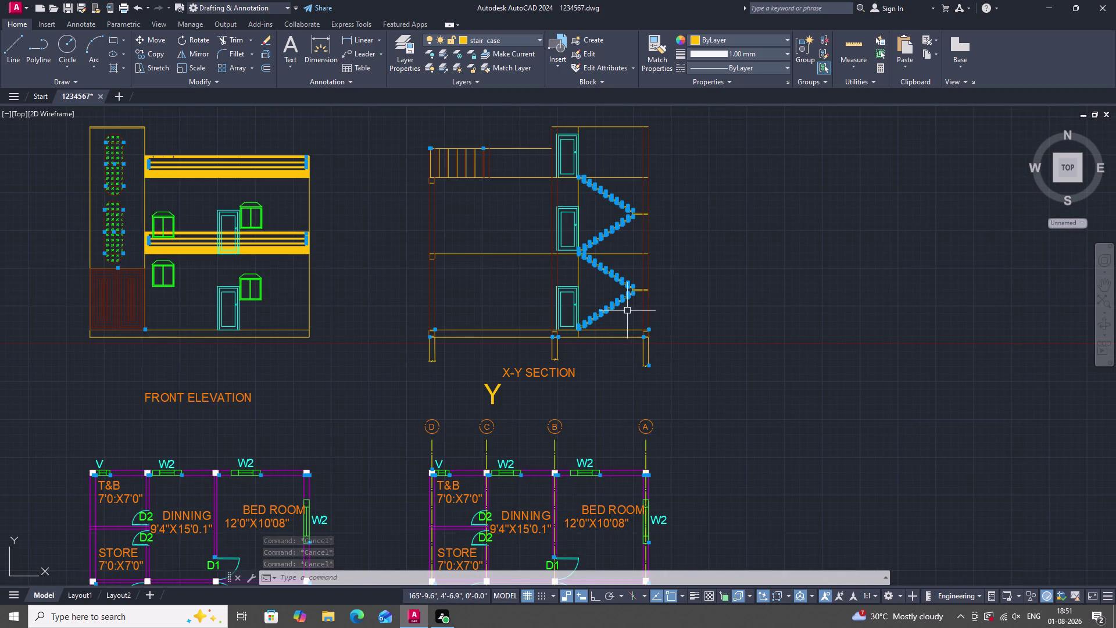
scroll(up, 3)
scroll(down, 3)
scroll(up, 3)
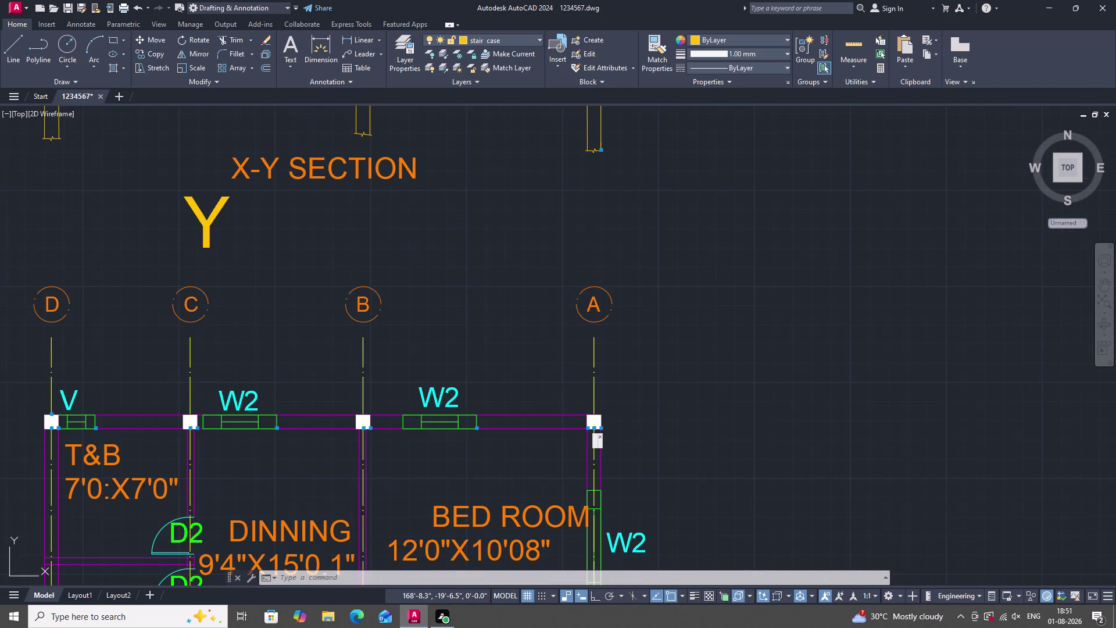
scroll(up, 3)
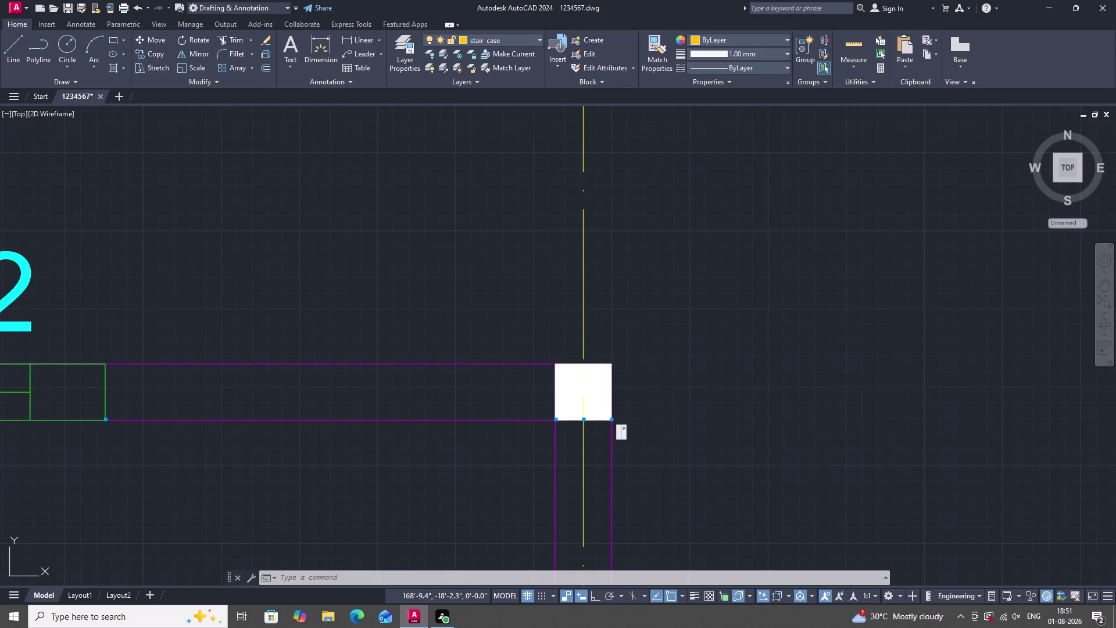
click(620, 431)
right_click(620, 430)
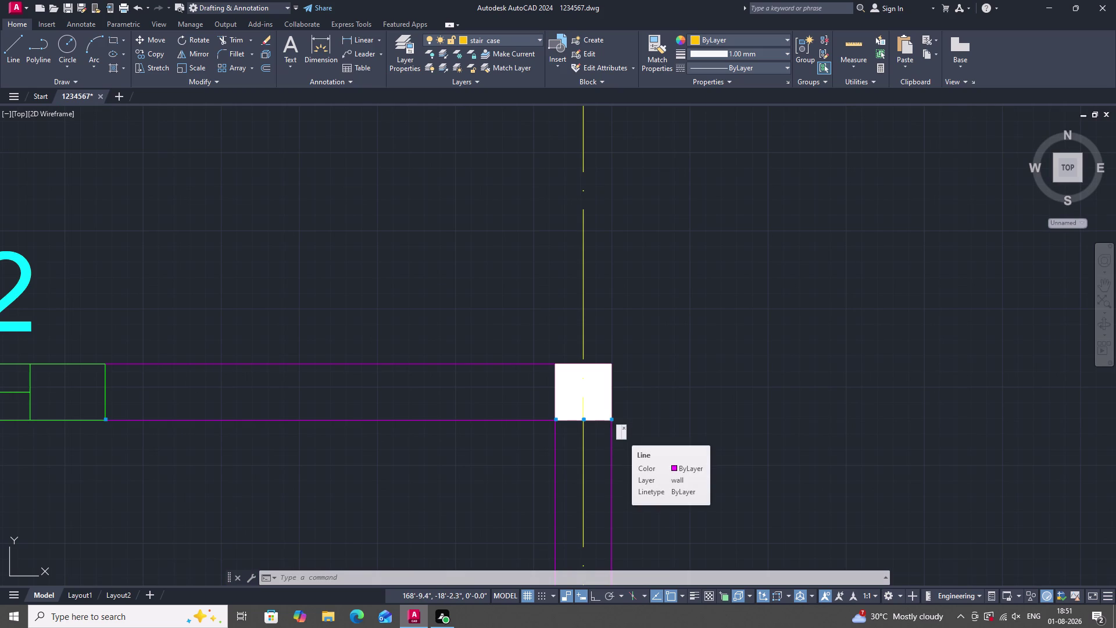
right_click(620, 430)
right_click(620, 430)
right_click(620, 431)
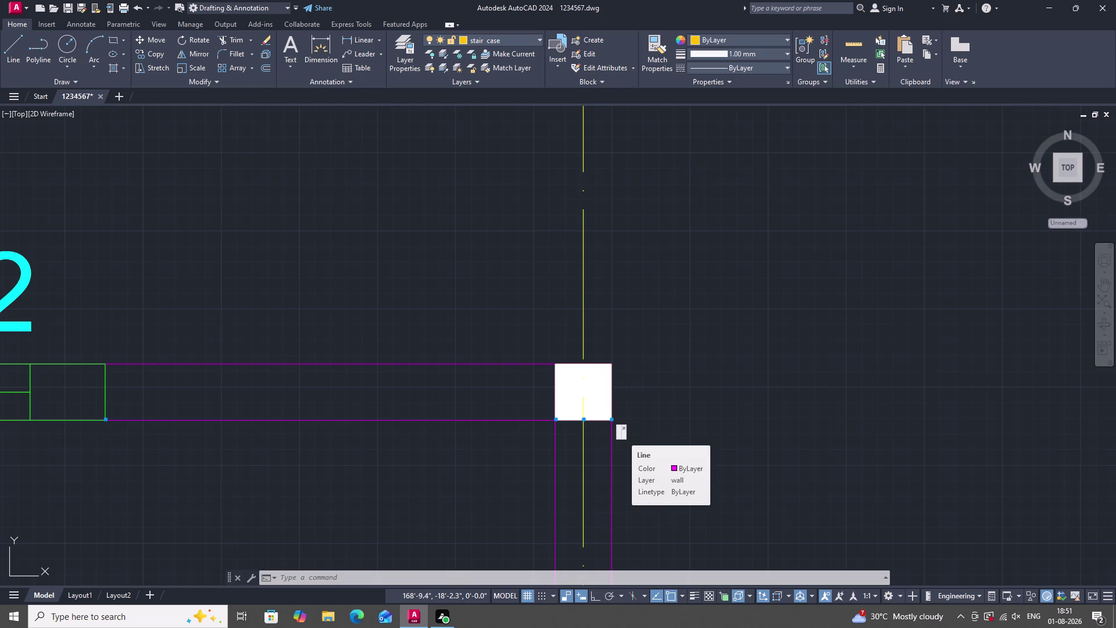
right_click(622, 438)
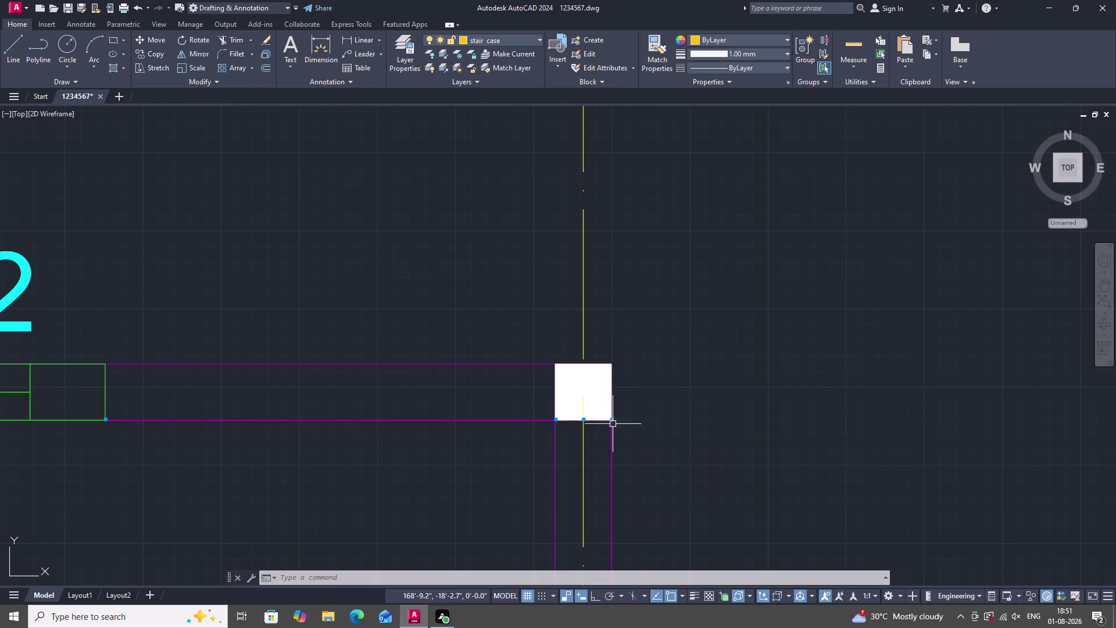
scroll(down, 3)
key(Escape)
key(Escape)
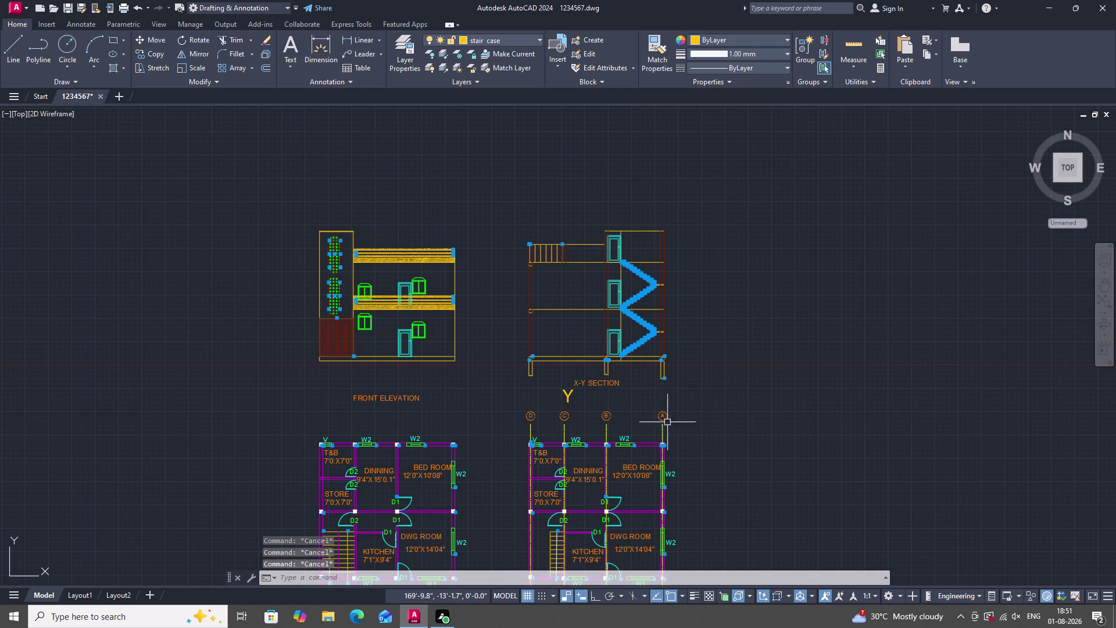
scroll(down, 3)
scroll(up, 3)
scroll(down, 3)
scroll(up, 3)
scroll(up, 3)
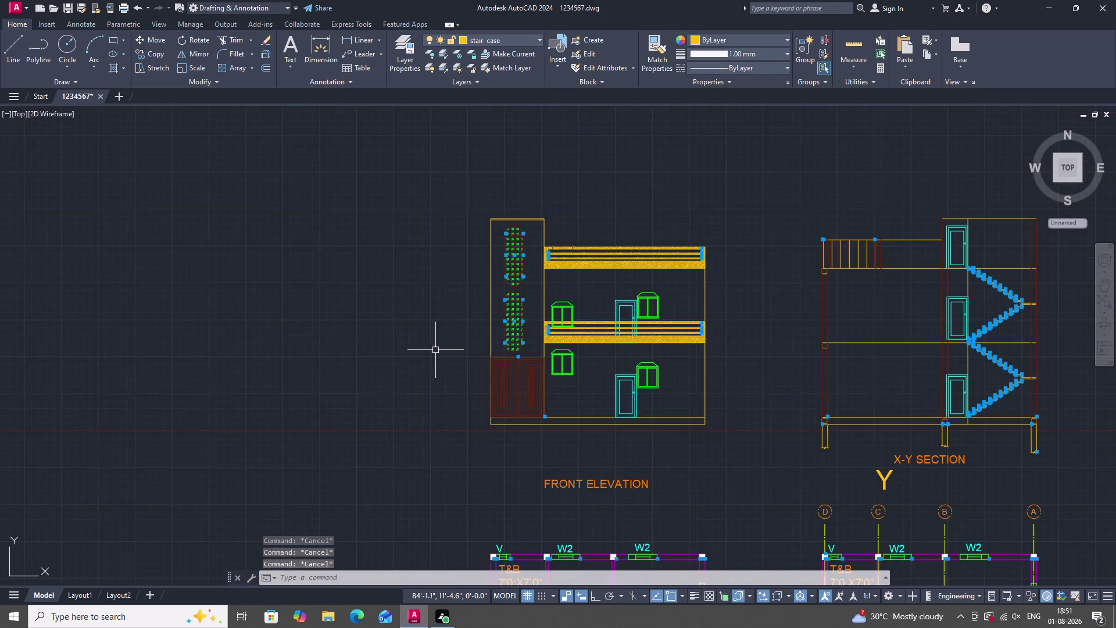
scroll(down, 3)
scroll(up, 3)
scroll(up, 3)
scroll(down, 3)
scroll(down, 3)
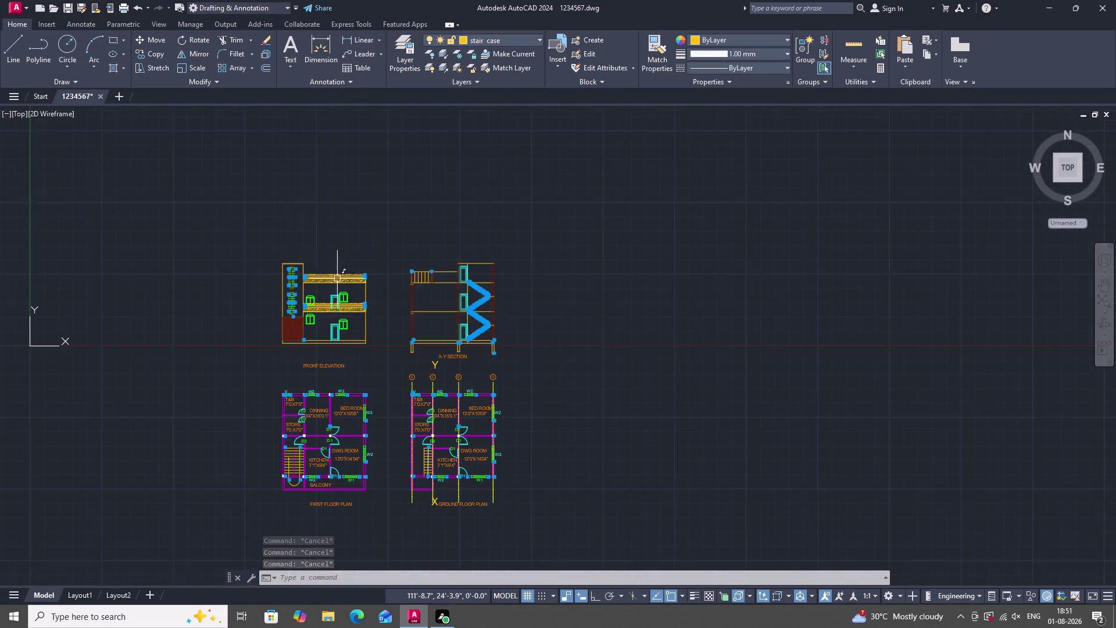
scroll(up, 3)
scroll(down, 3)
scroll(up, 3)
scroll(down, 3)
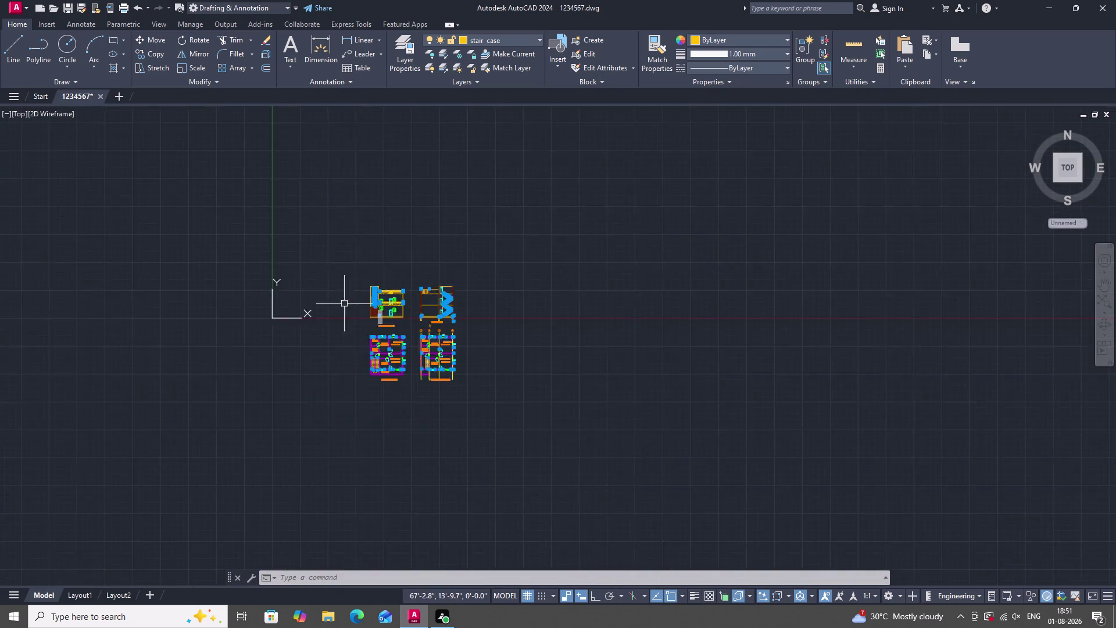
scroll(up, 3)
scroll(down, 3)
scroll(up, 3)
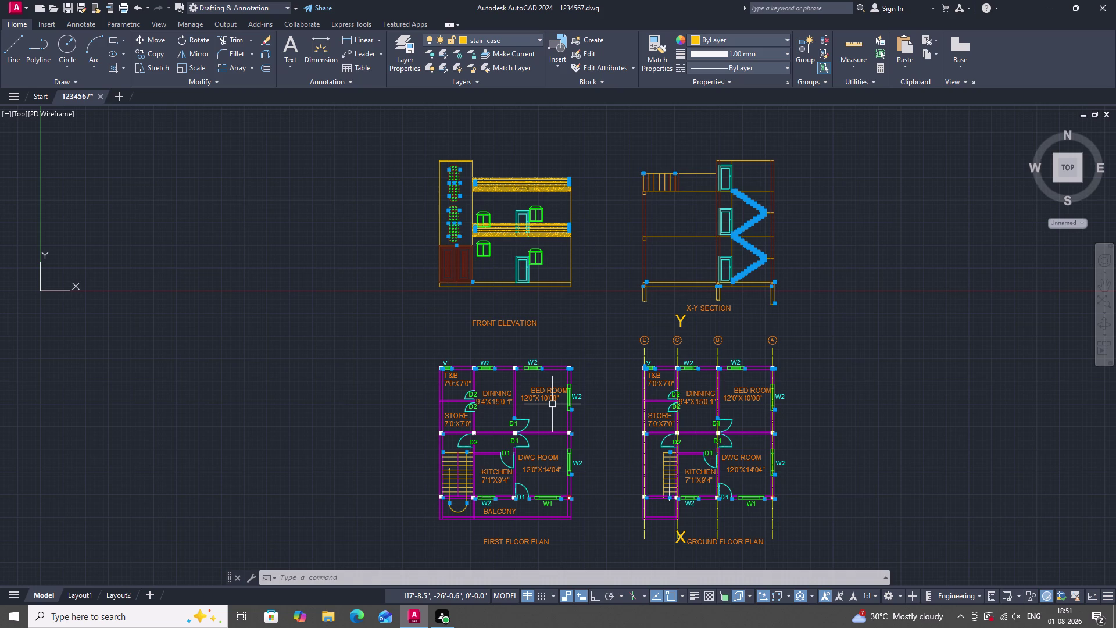
scroll(down, 3)
scroll(up, 3)
scroll(down, 3)
scroll(up, 3)
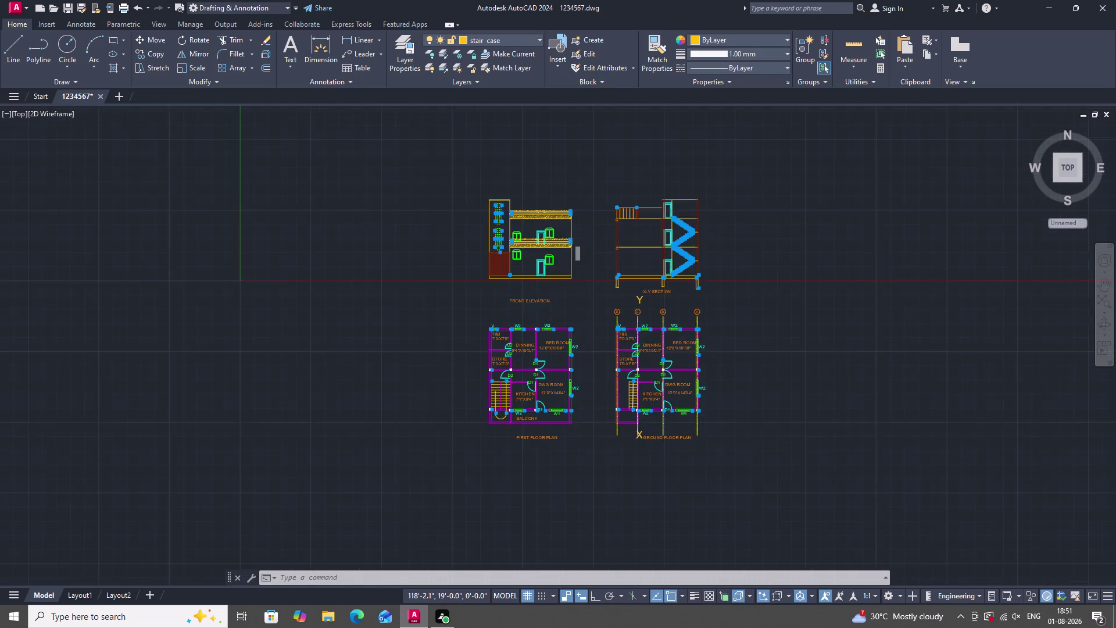
click(515, 41)
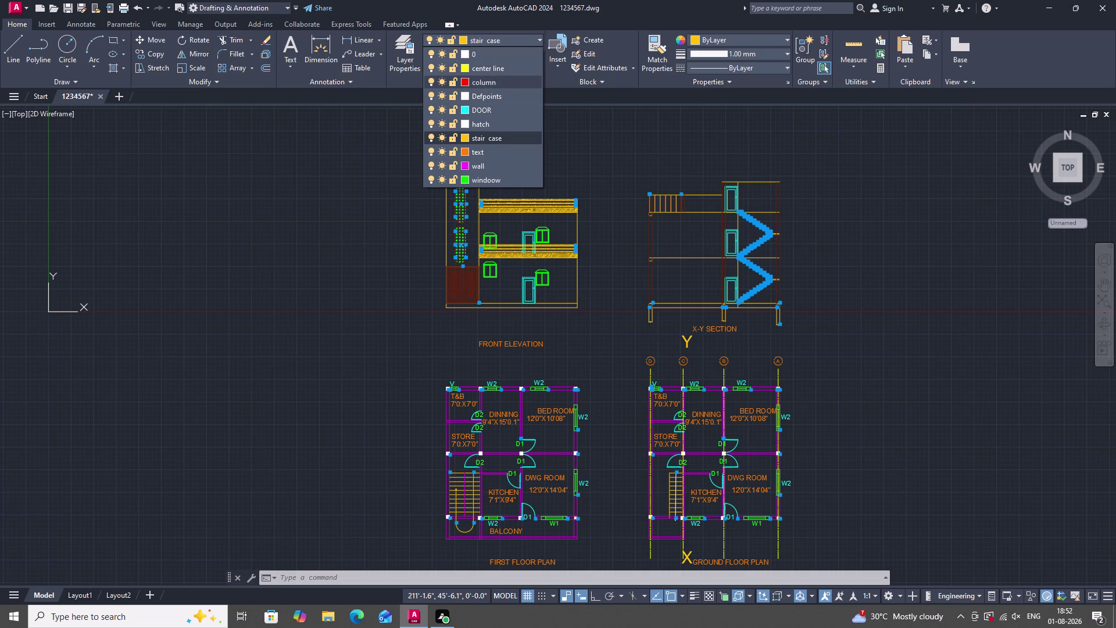
key(Escape)
key(Escape)
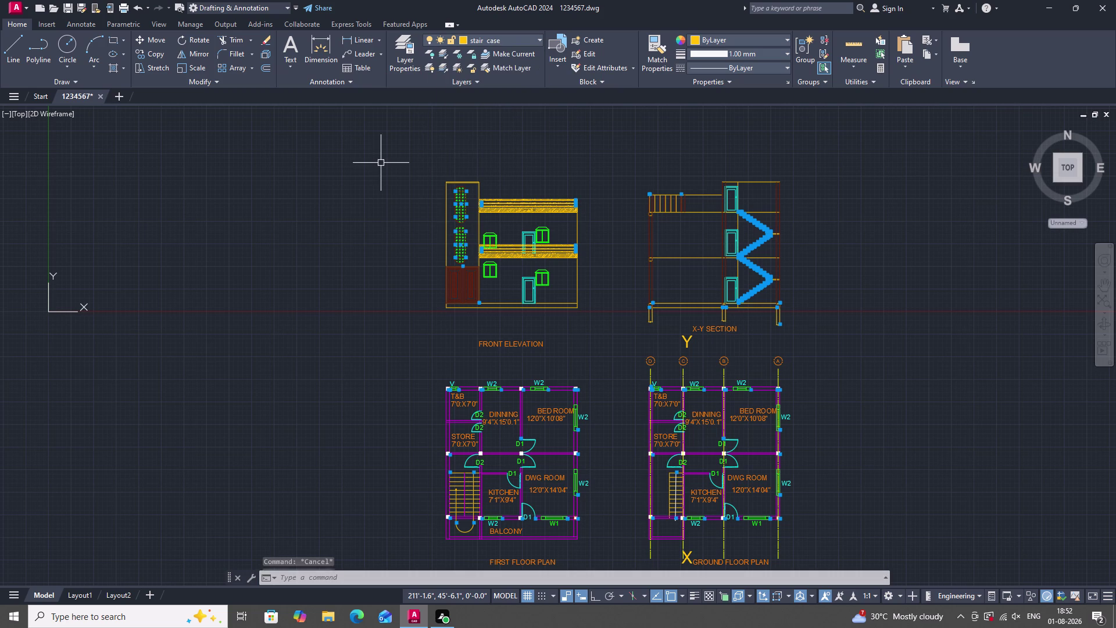
key(Escape)
text(LA)
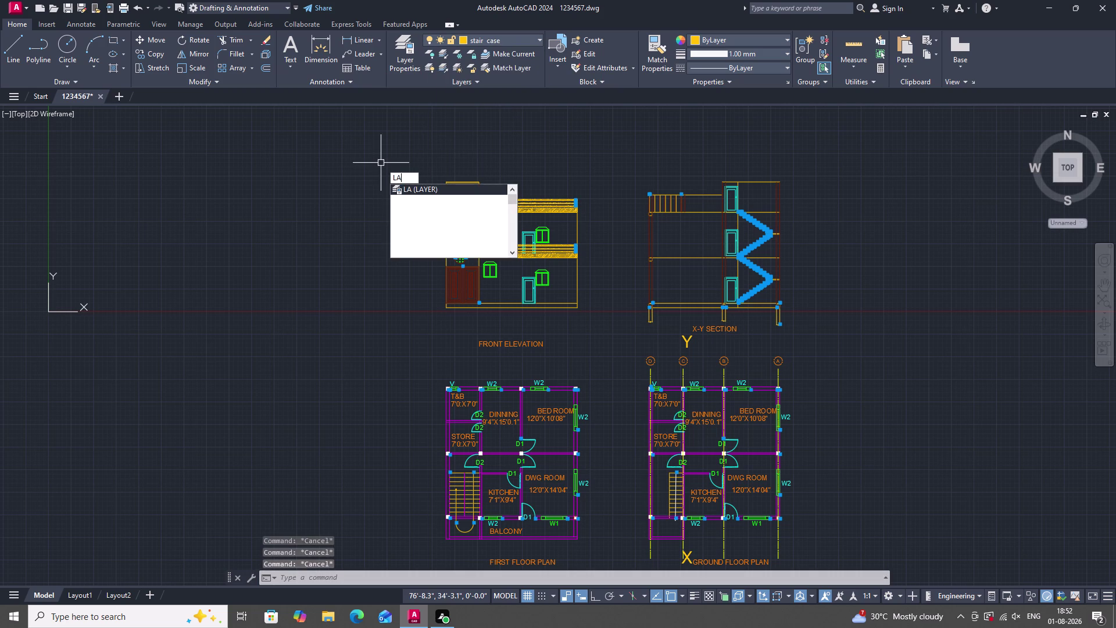
click(427, 189)
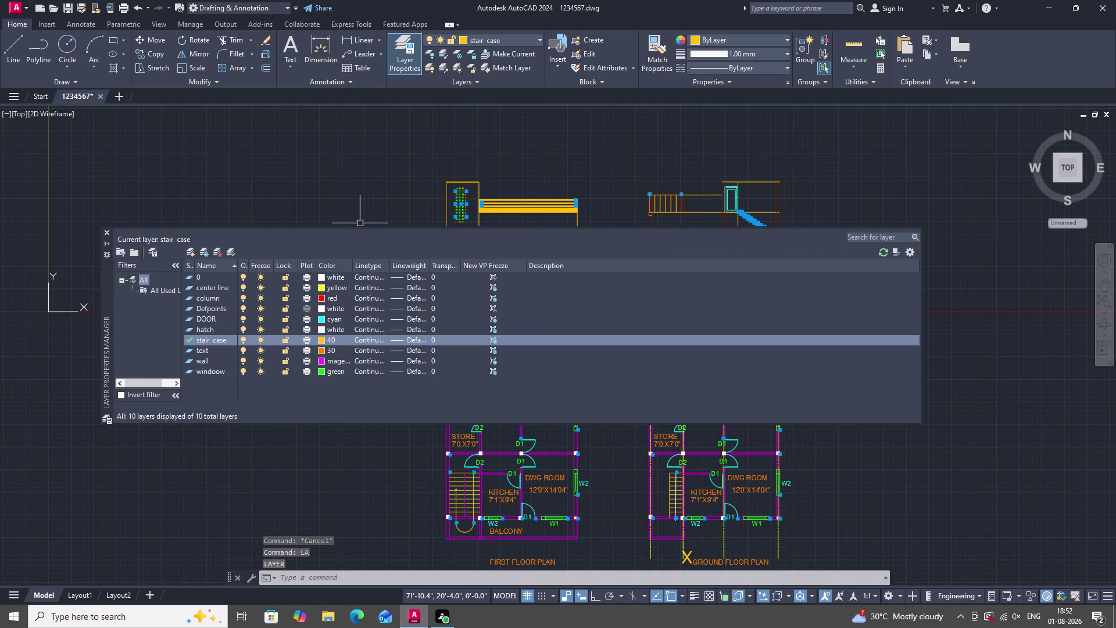
triple_click(231, 250)
triple_click(231, 250)
click(230, 250)
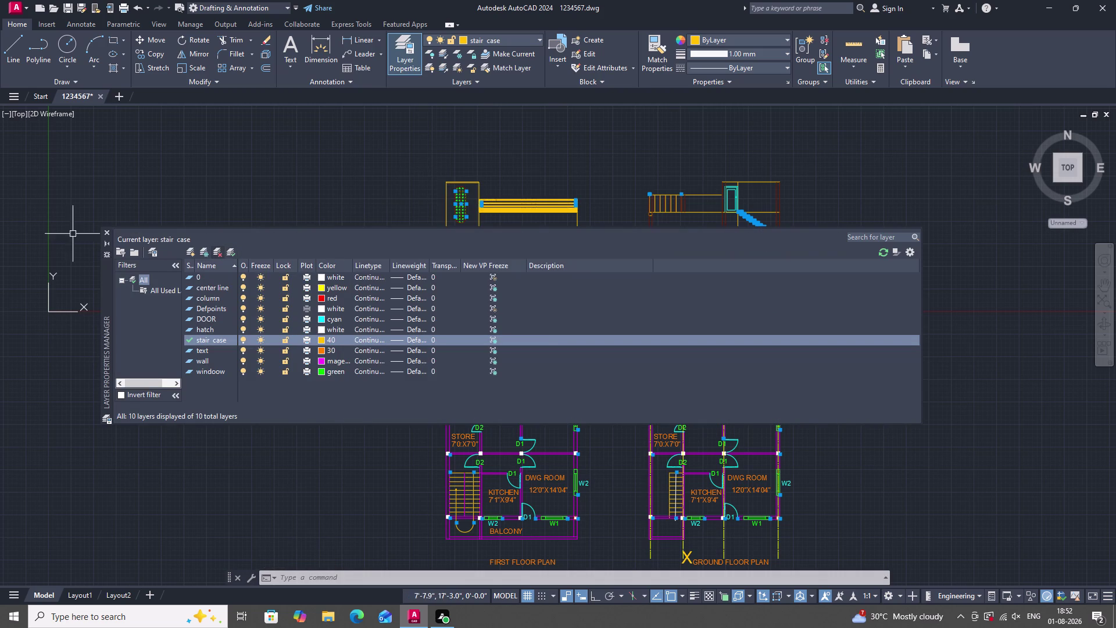
click(107, 234)
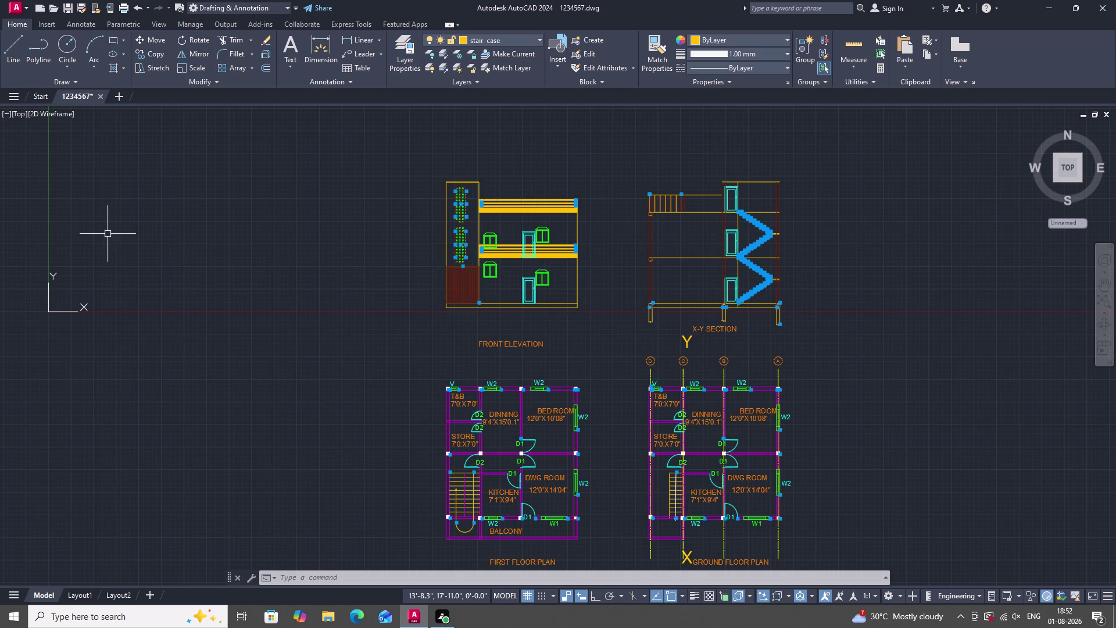
double_click(80, 593)
scroll(up, 3)
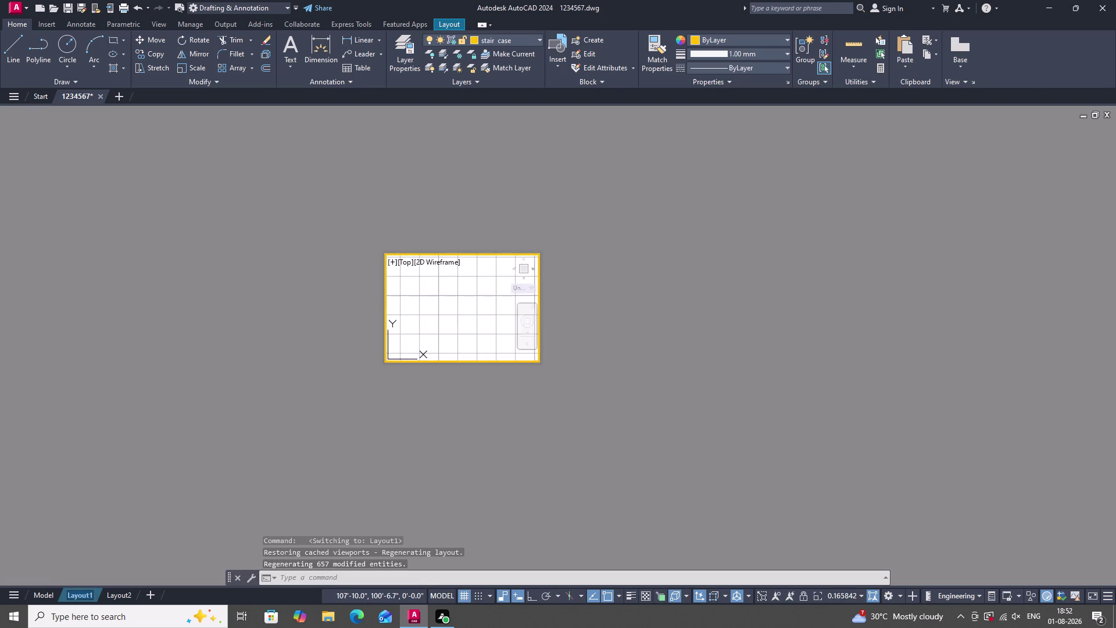
scroll(down, 3)
scroll(up, 3)
scroll(up, 3)
scroll(down, 3)
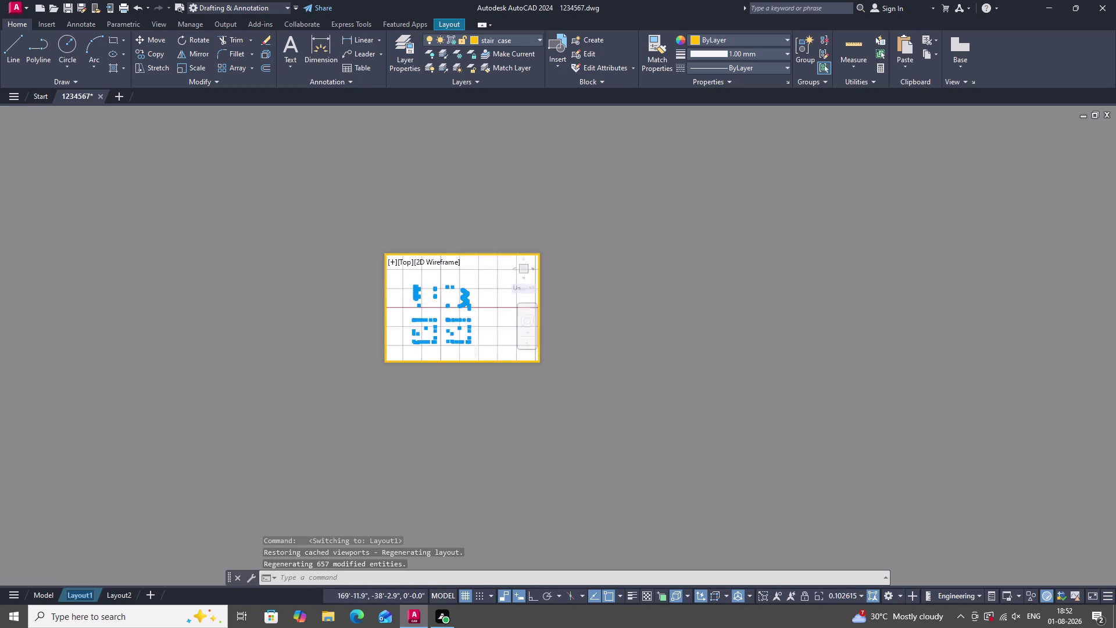
scroll(up, 3)
scroll(up, 3)
scroll(down, 3)
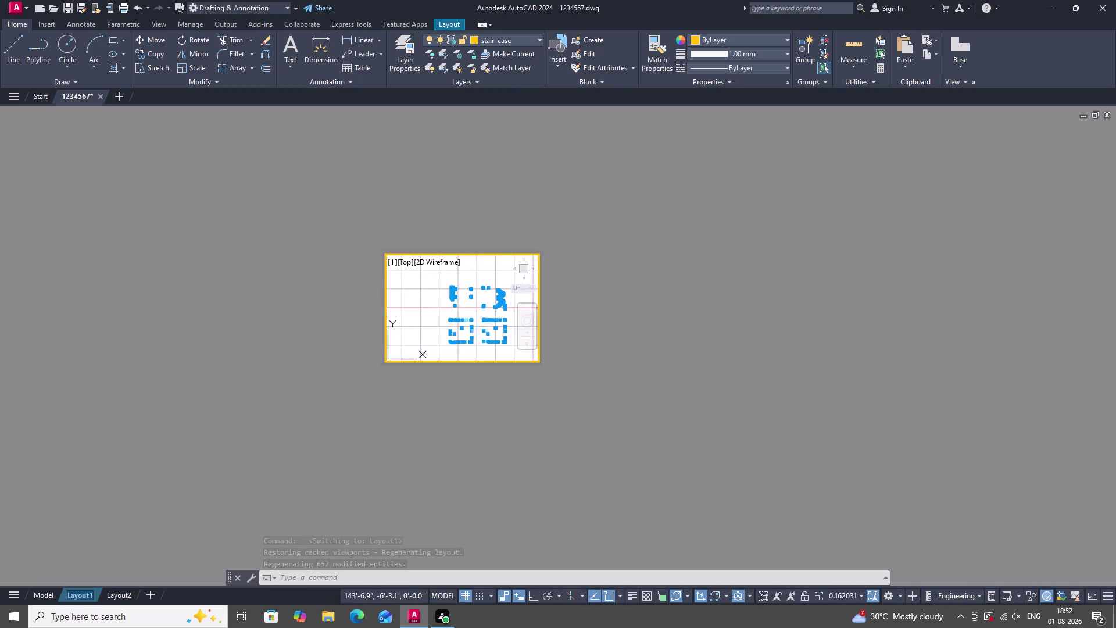
scroll(up, 3)
scroll(up, 3)
scroll(up, 3)
scroll(down, 3)
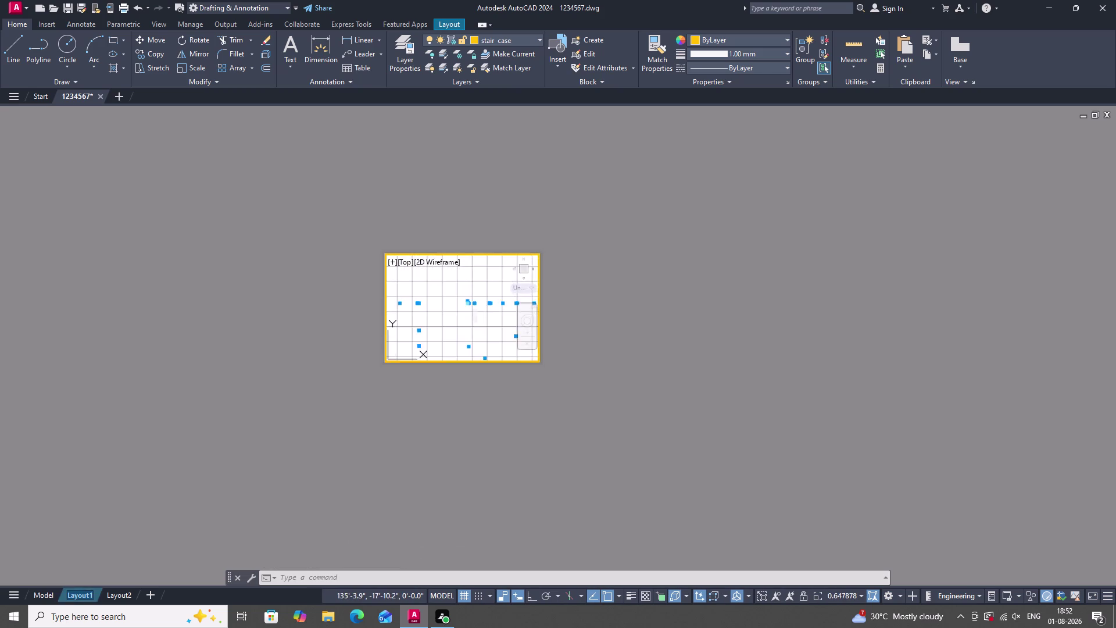
scroll(down, 3)
scroll(up, 3)
scroll(up, 3)
scroll(down, 3)
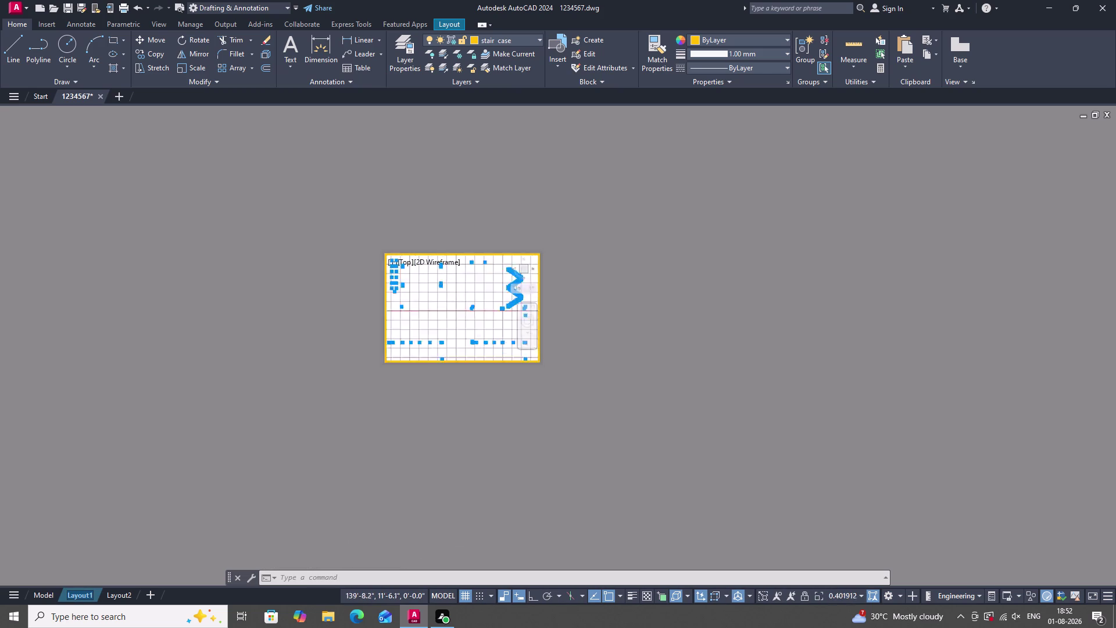
key(Escape)
key(Escape)
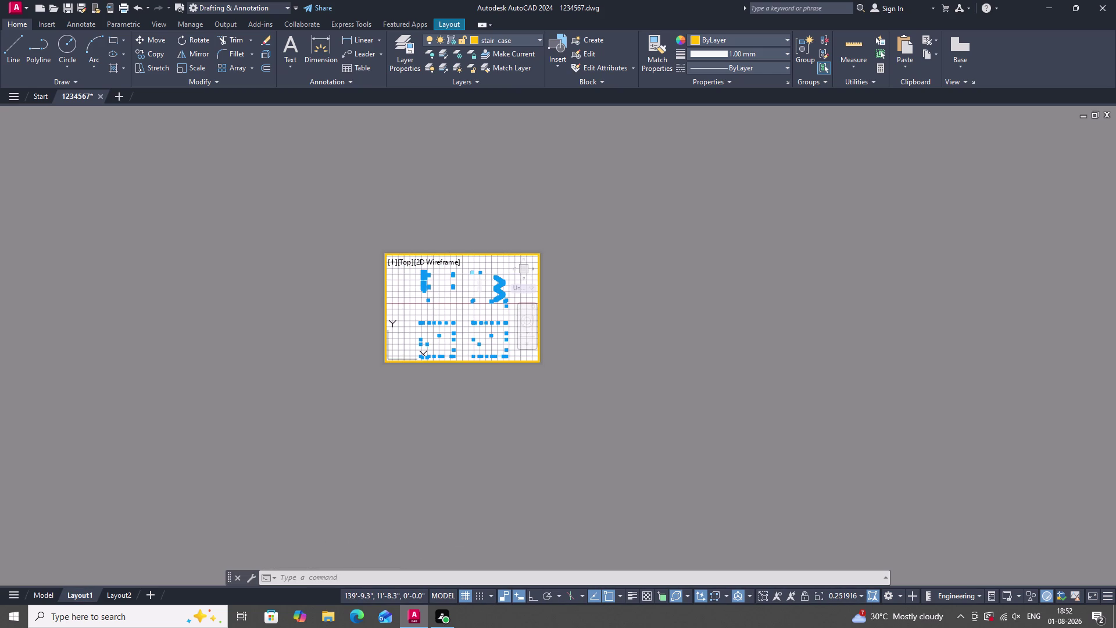
scroll(down, 3)
key(Escape)
scroll(up, 3)
scroll(down, 3)
scroll(up, 3)
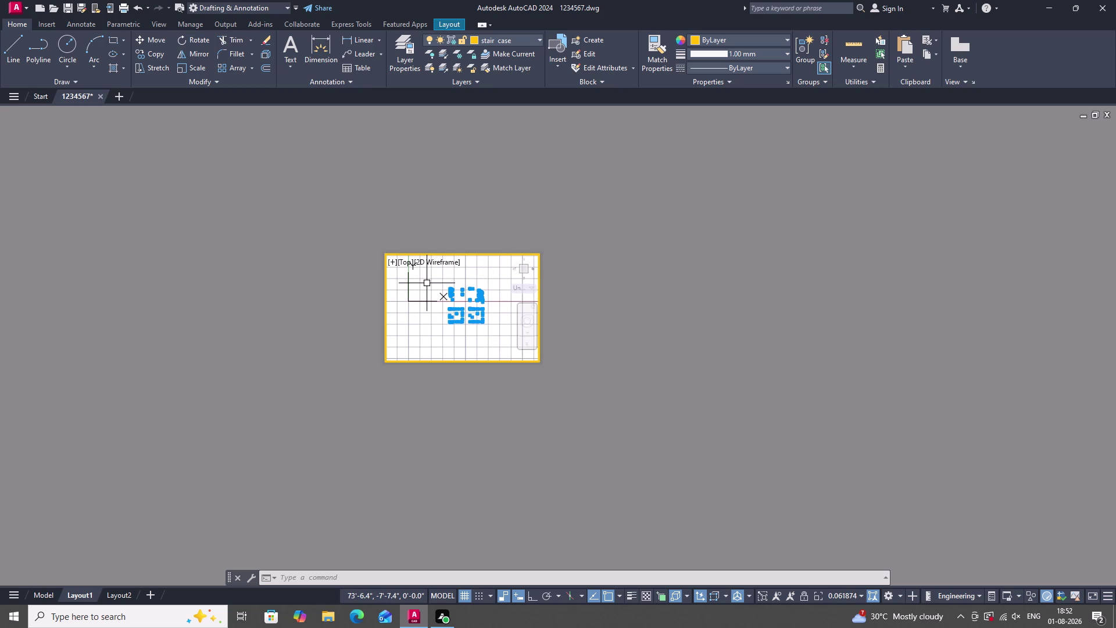
key(Escape)
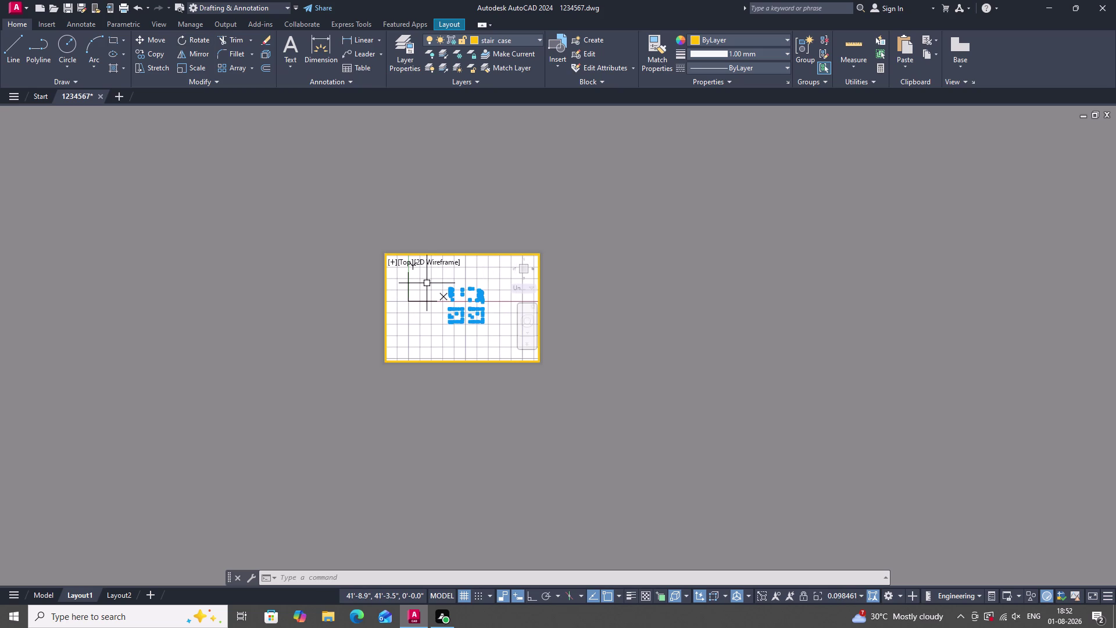
click(41, 593)
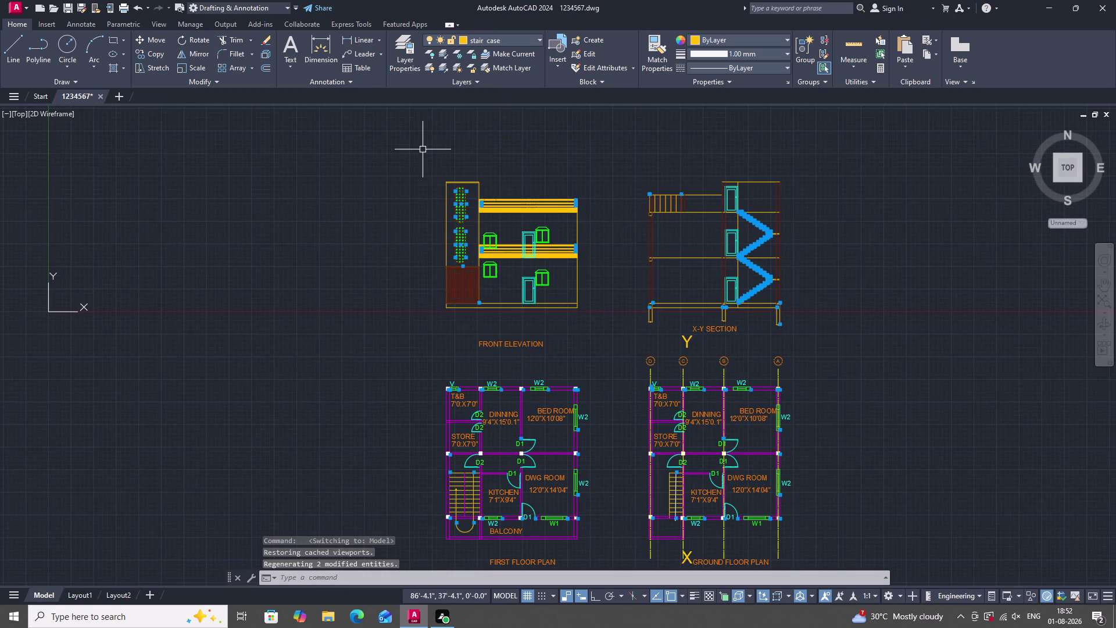
text(LA)
key(space)
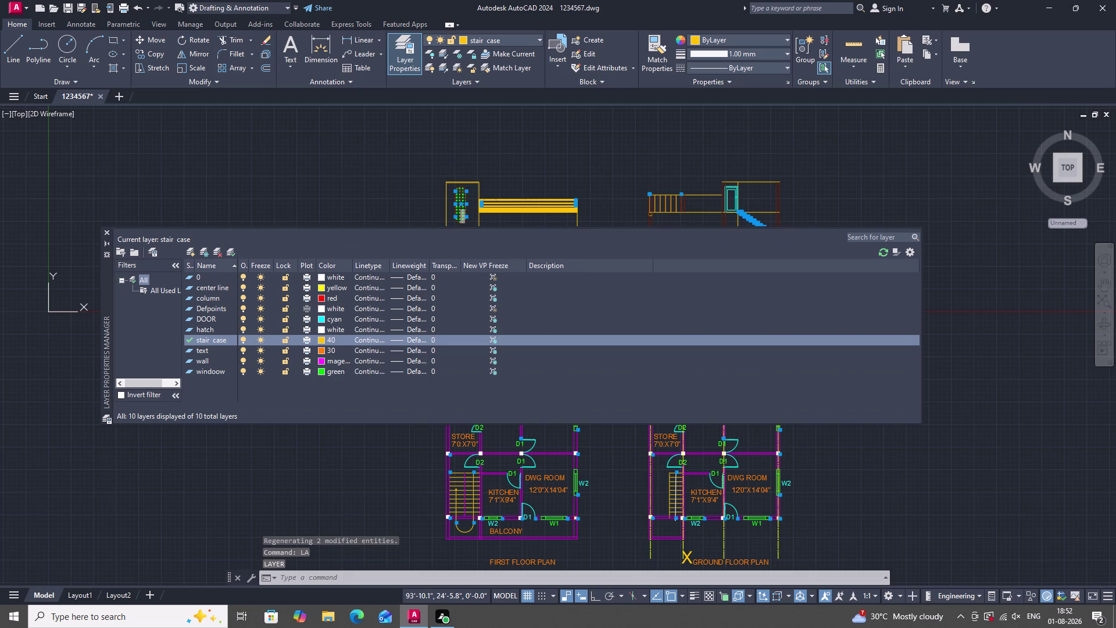
click(494, 287)
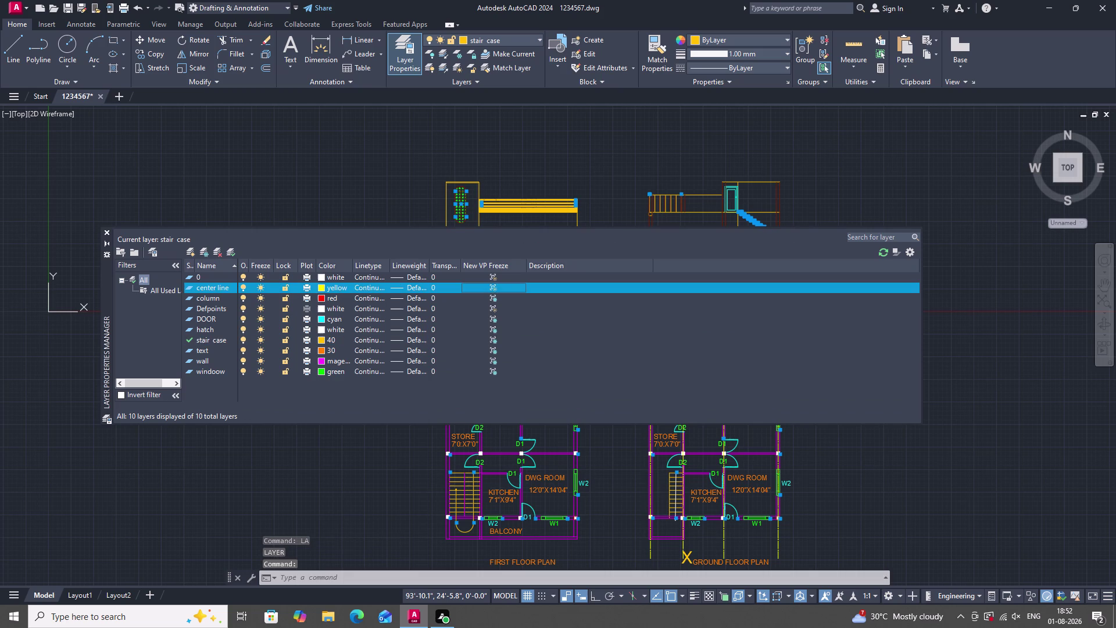
click(495, 297)
click(493, 307)
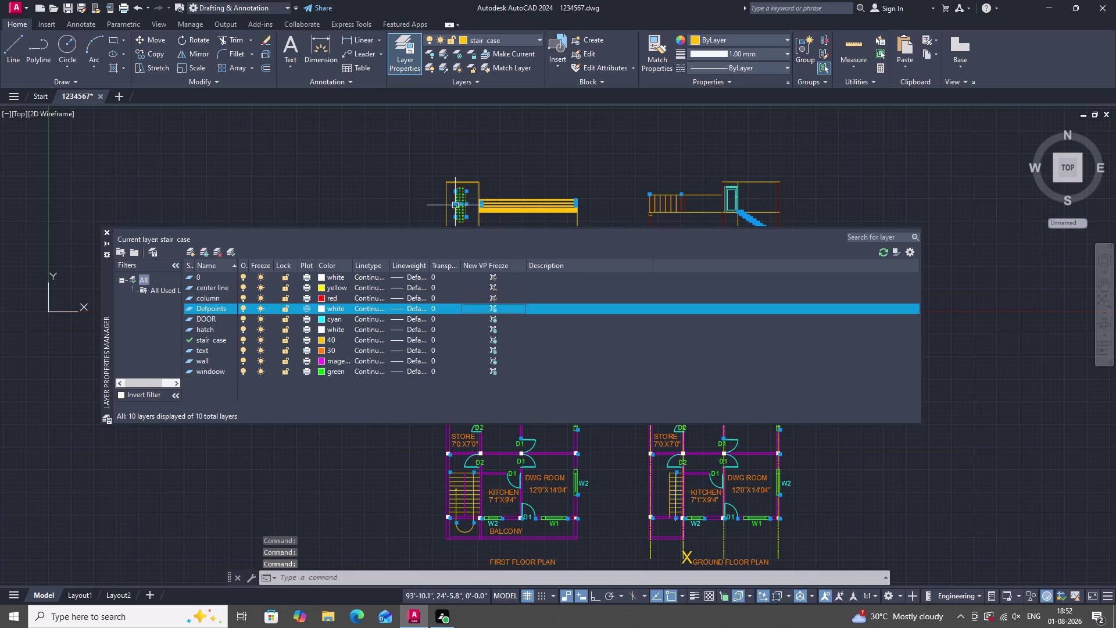
click(494, 318)
click(494, 331)
click(493, 338)
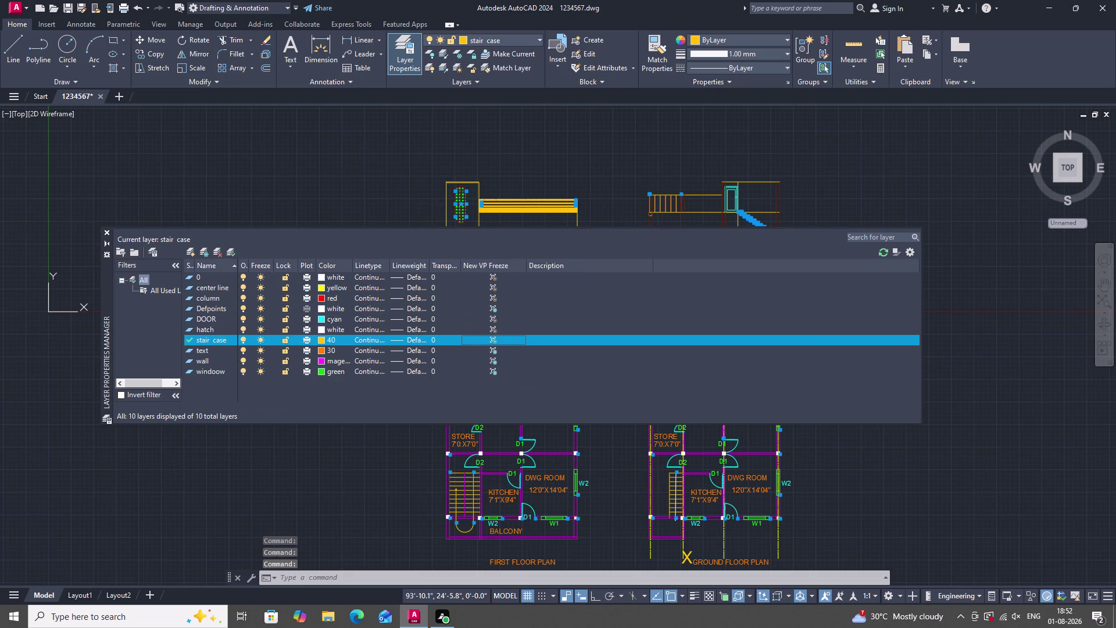
click(495, 352)
click(494, 361)
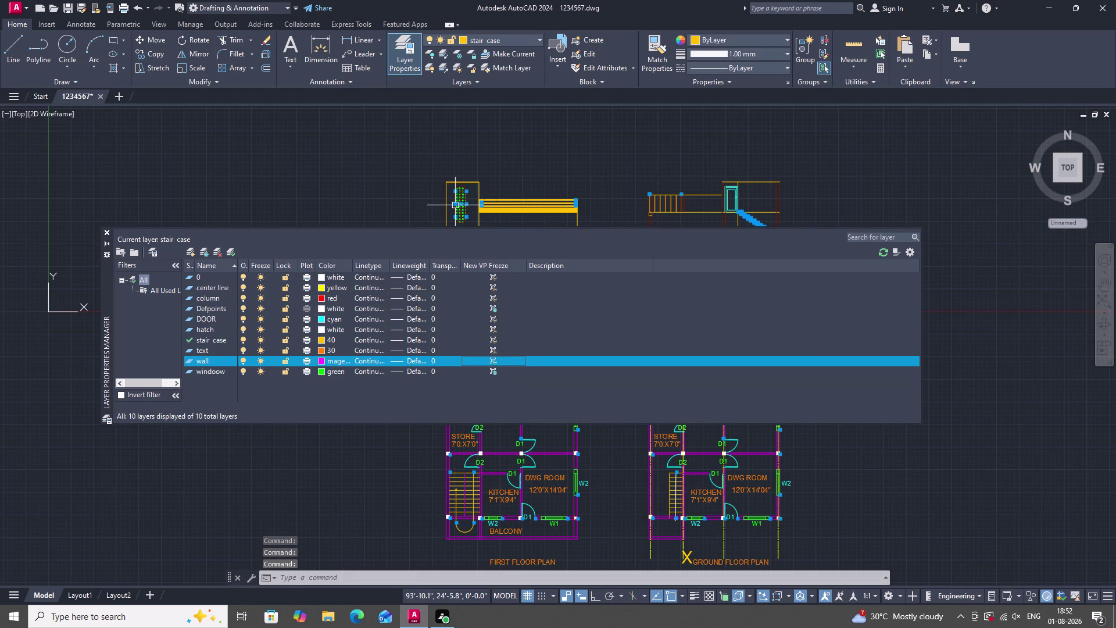
click(494, 371)
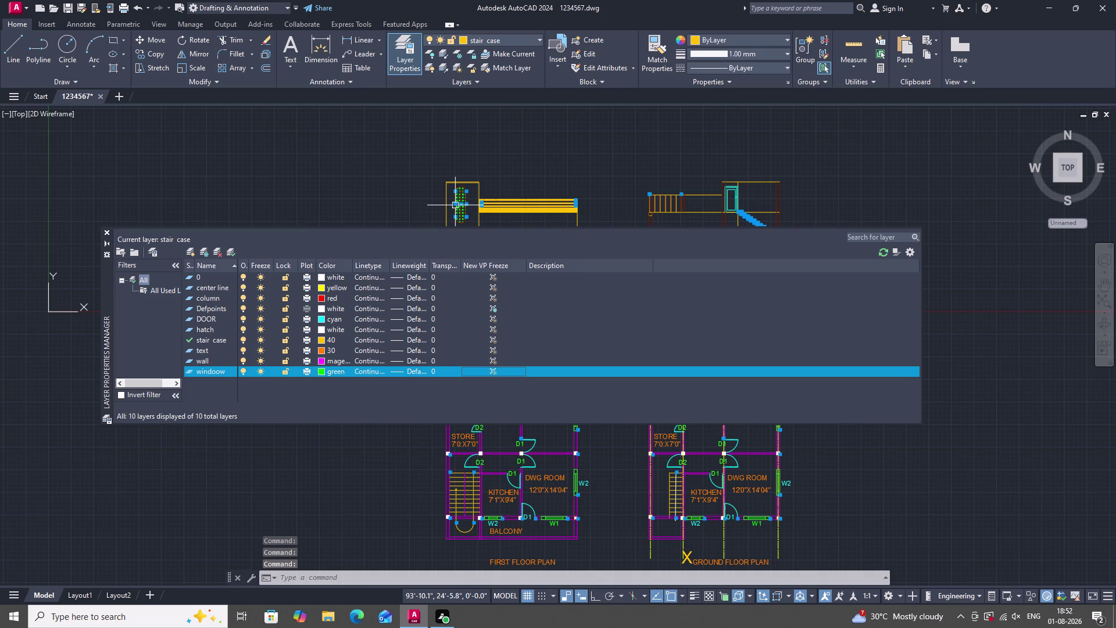
click(495, 309)
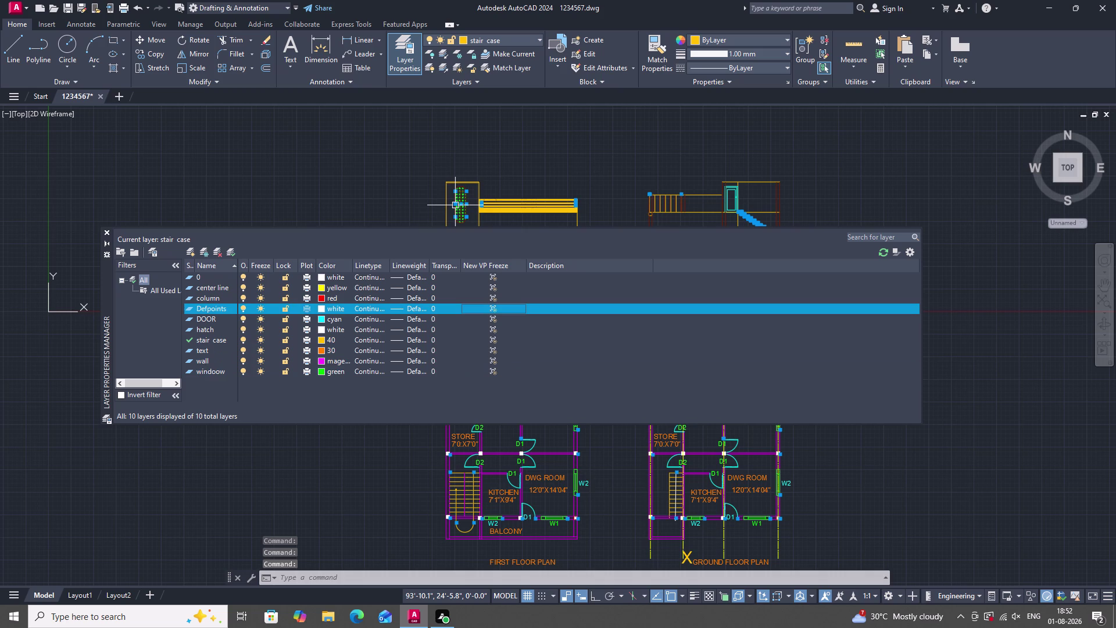
key(Escape)
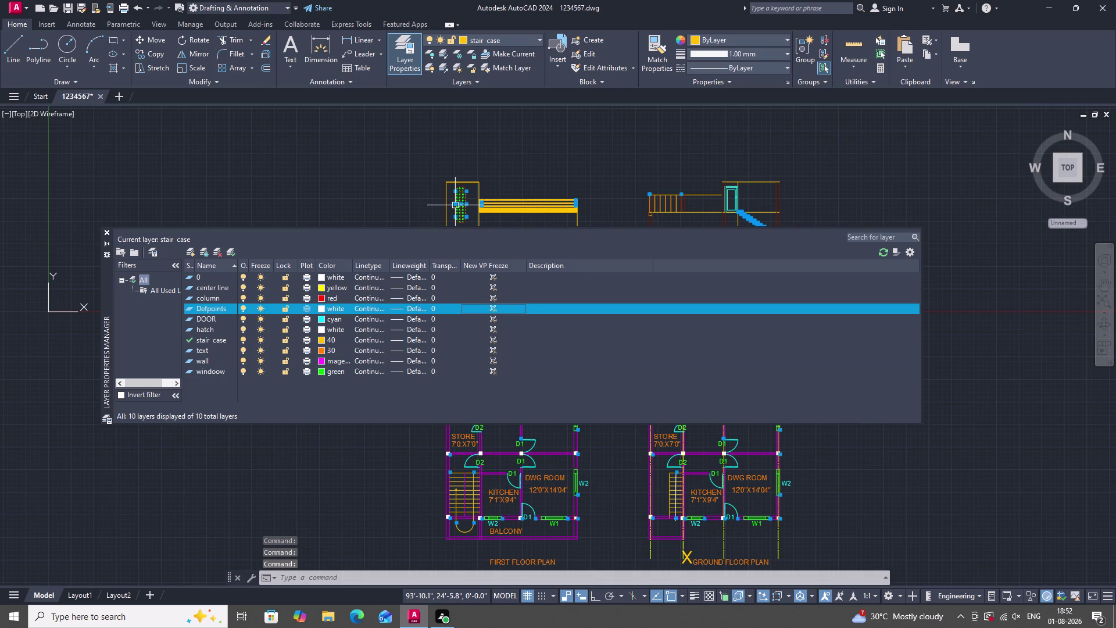
click(106, 230)
scroll(down, 3)
scroll(up, 3)
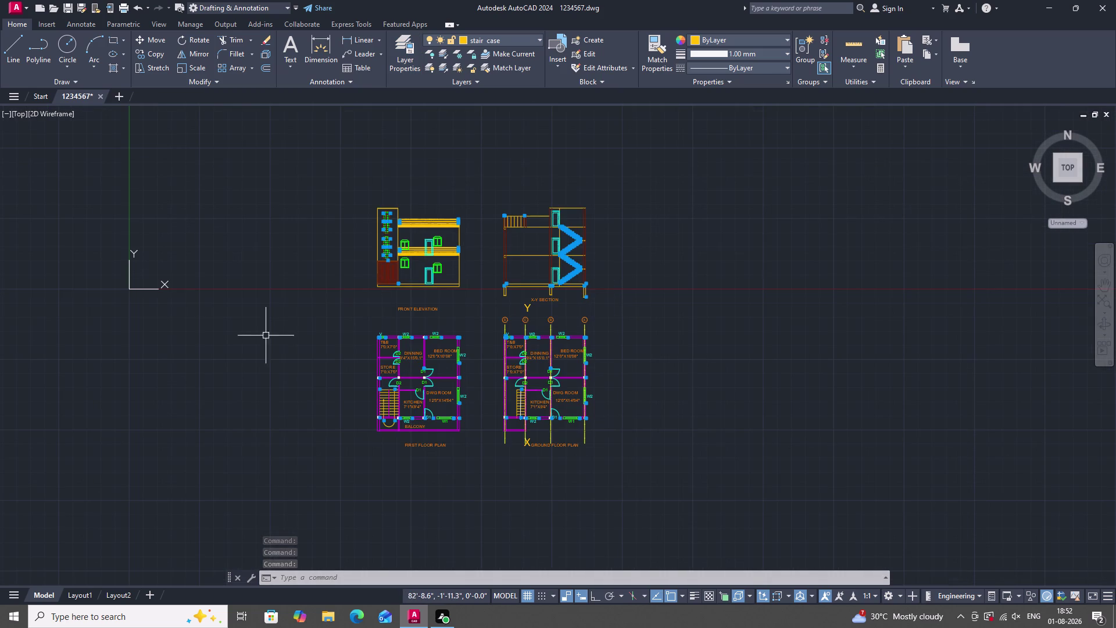
click(83, 595)
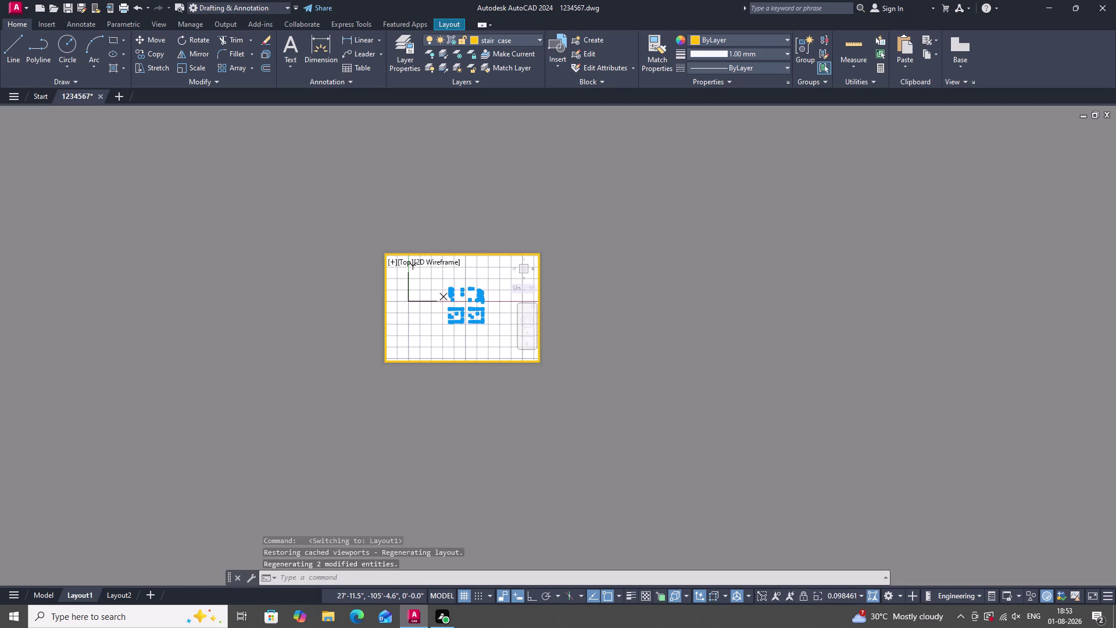
key(Escape)
click(52, 595)
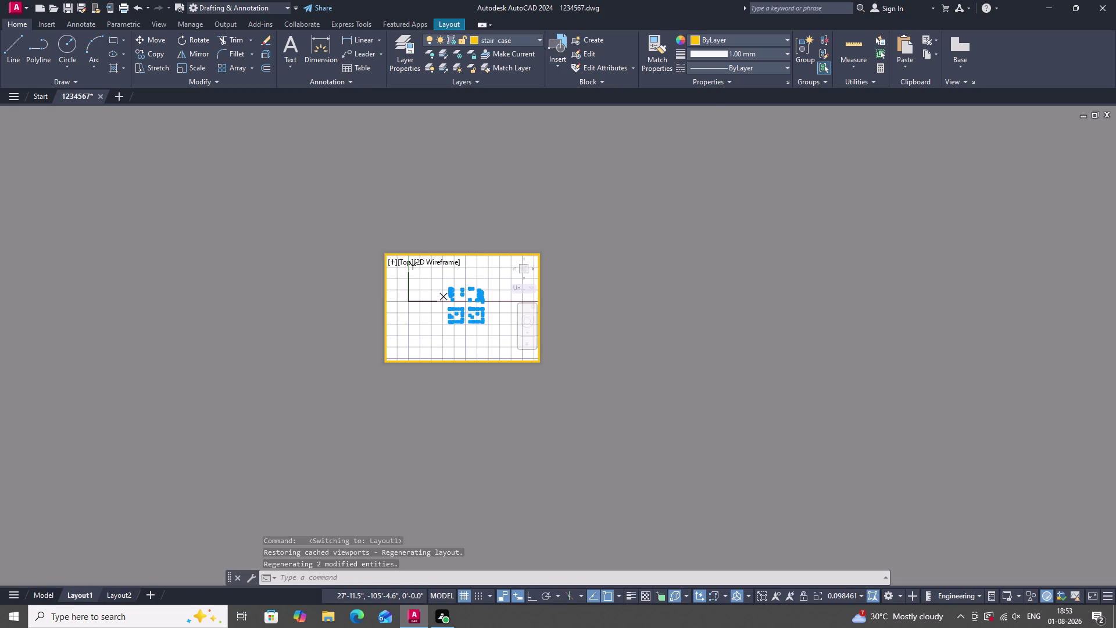
double_click(44, 595)
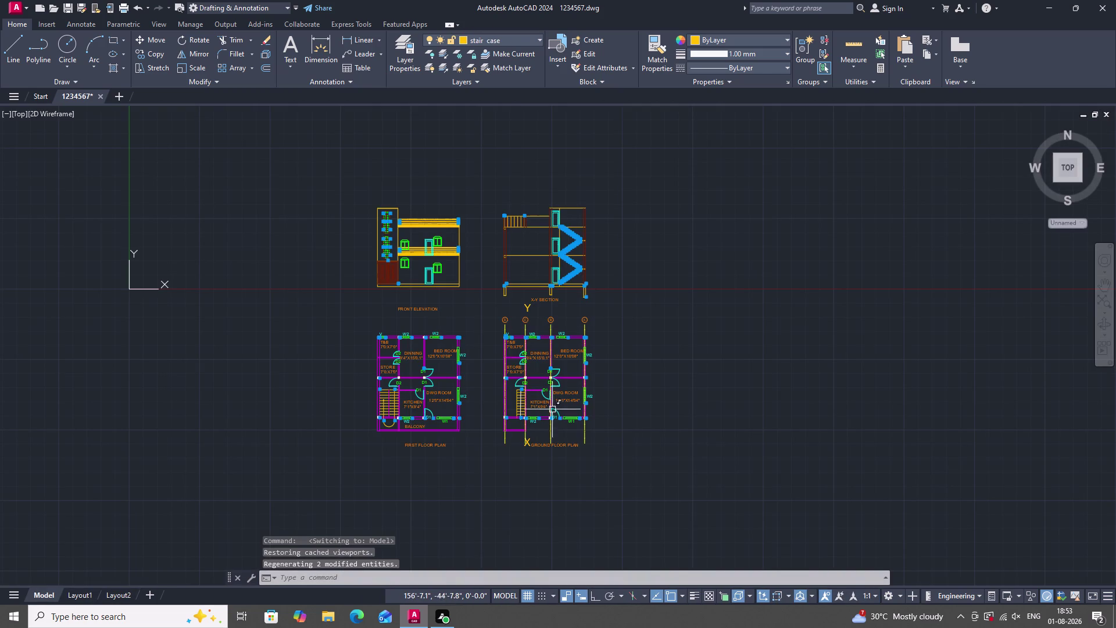
key(Escape)
key(Escape)
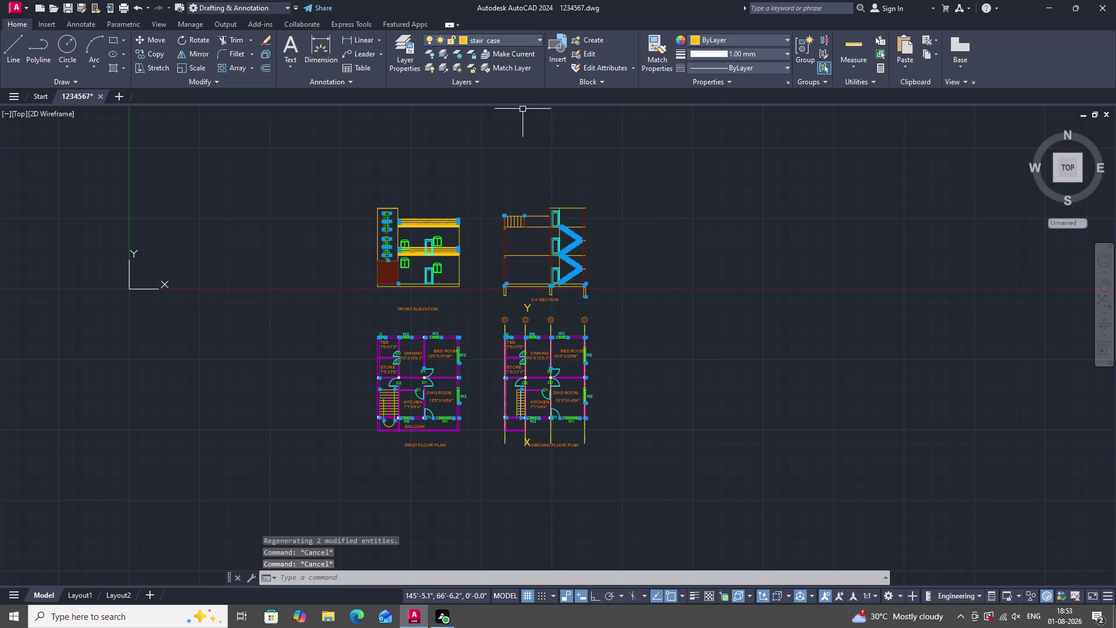
double_click(460, 52)
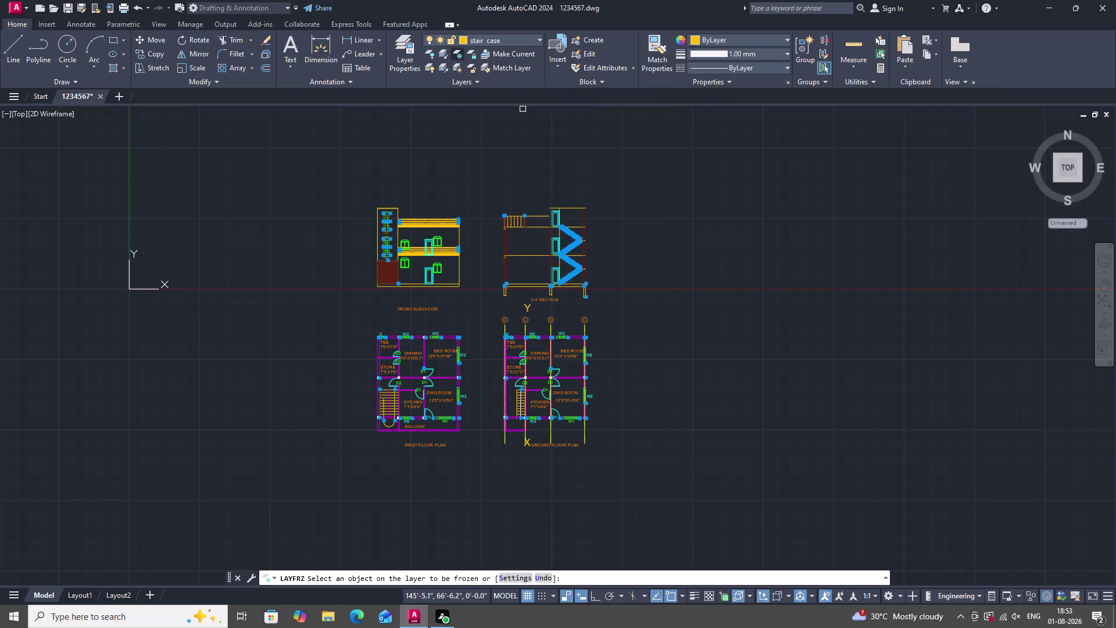
click(461, 55)
triple_click(458, 54)
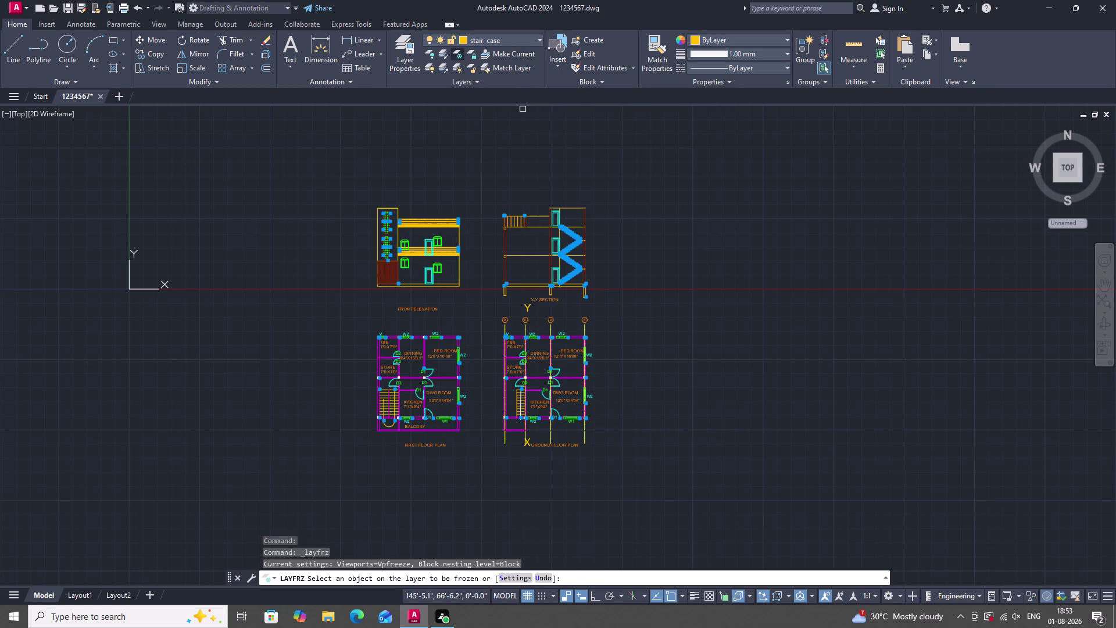
key(Escape)
key(Escape)
scroll(down, 3)
scroll(up, 3)
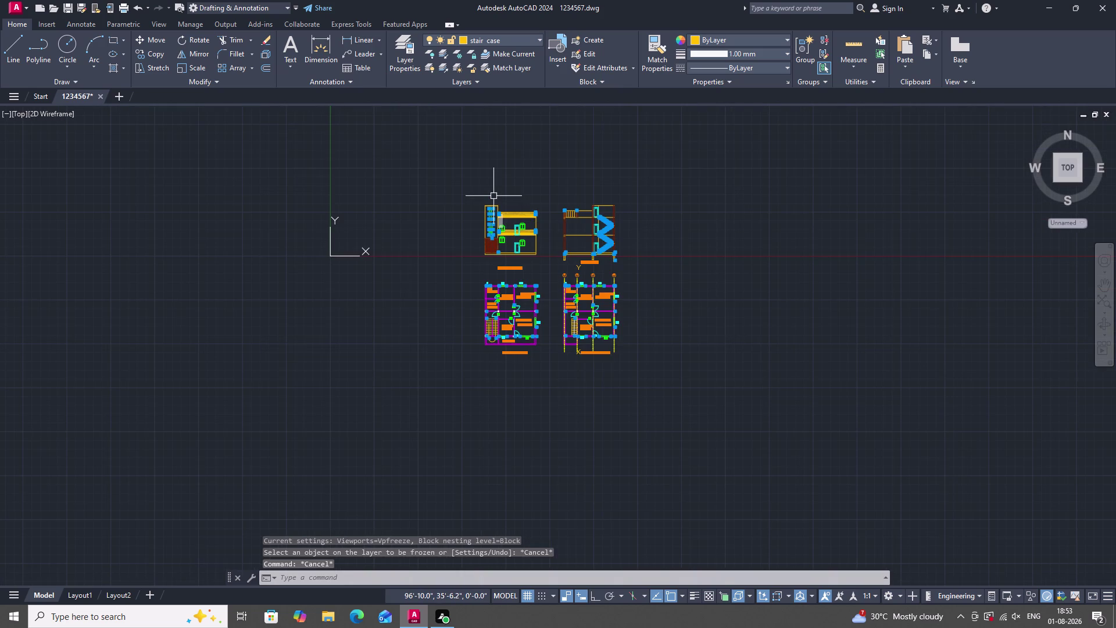
text(LA)
key(space)
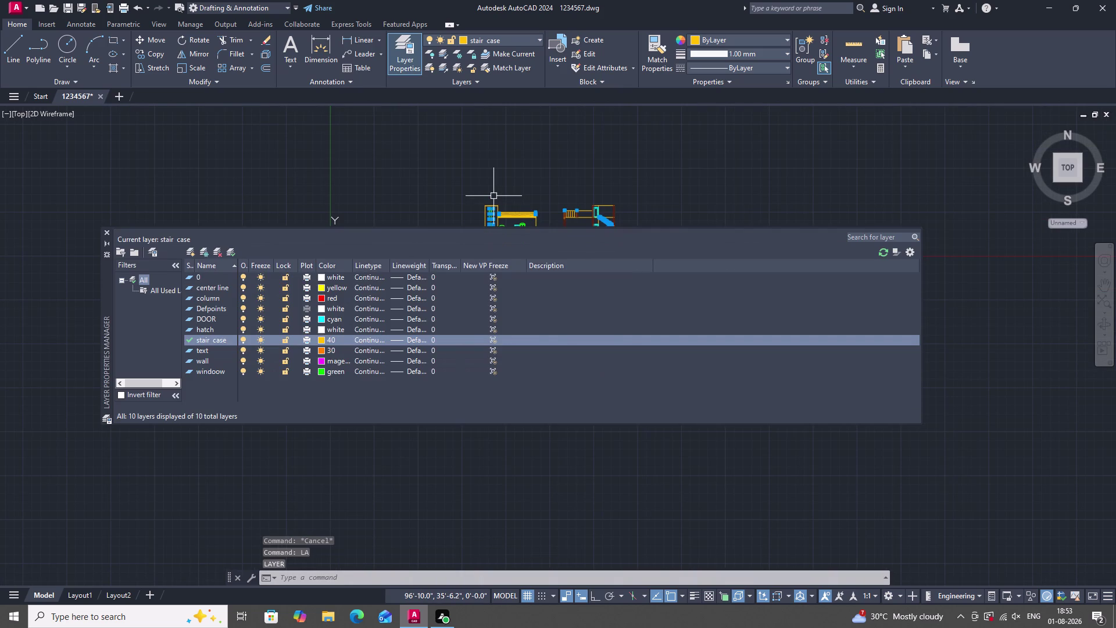
double_click(492, 278)
scroll(up, 3)
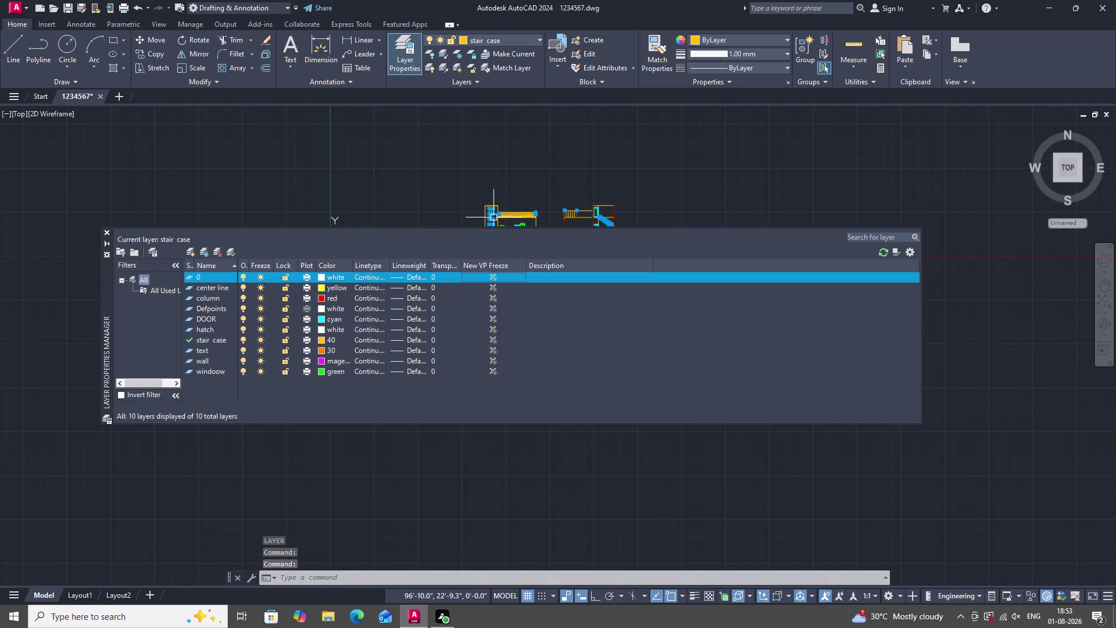
scroll(up, 3)
click(495, 288)
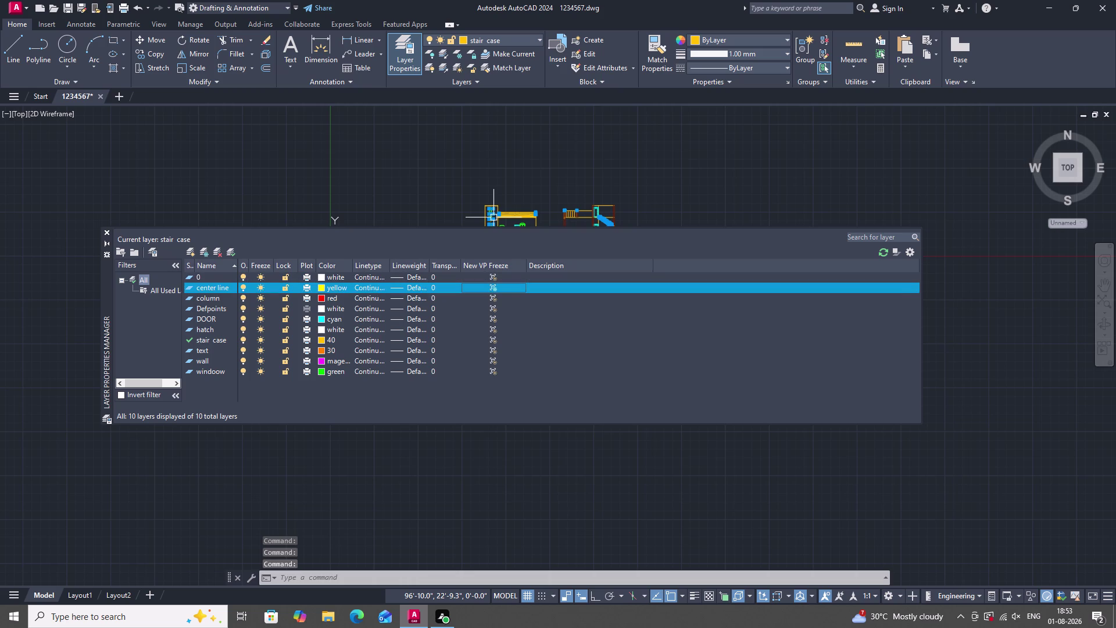
double_click(493, 297)
click(494, 306)
click(493, 315)
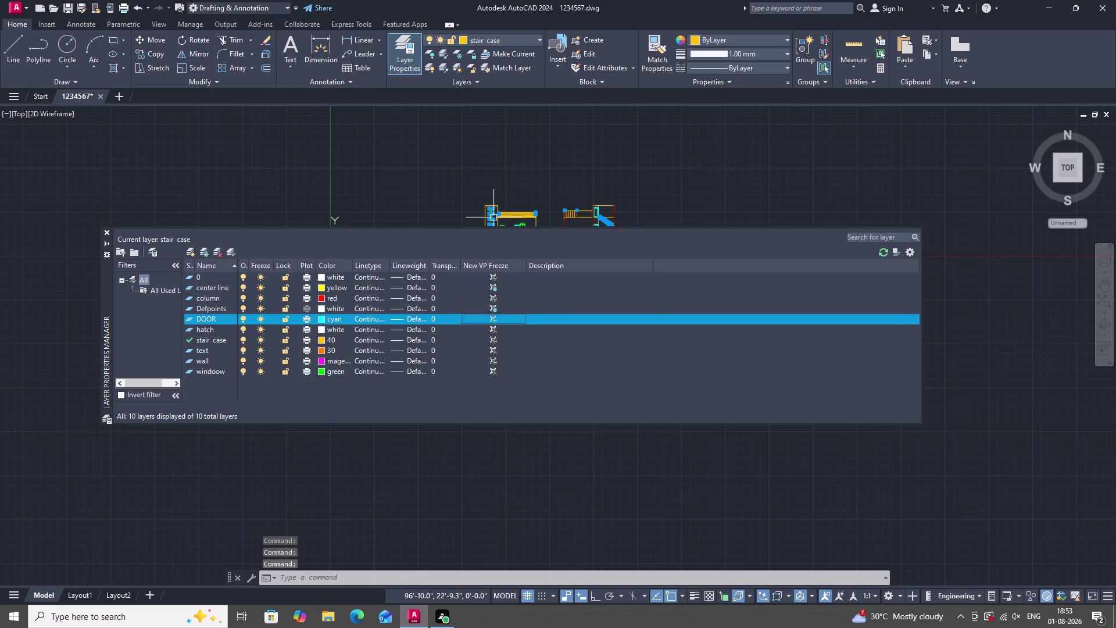
click(495, 331)
click(494, 340)
click(494, 353)
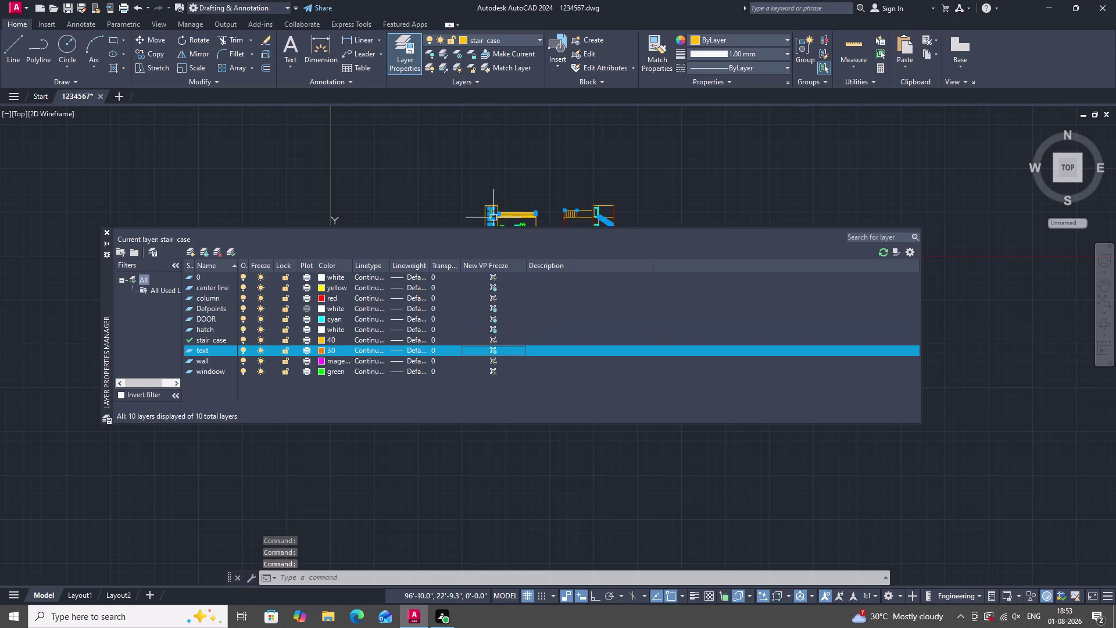
click(492, 360)
click(491, 368)
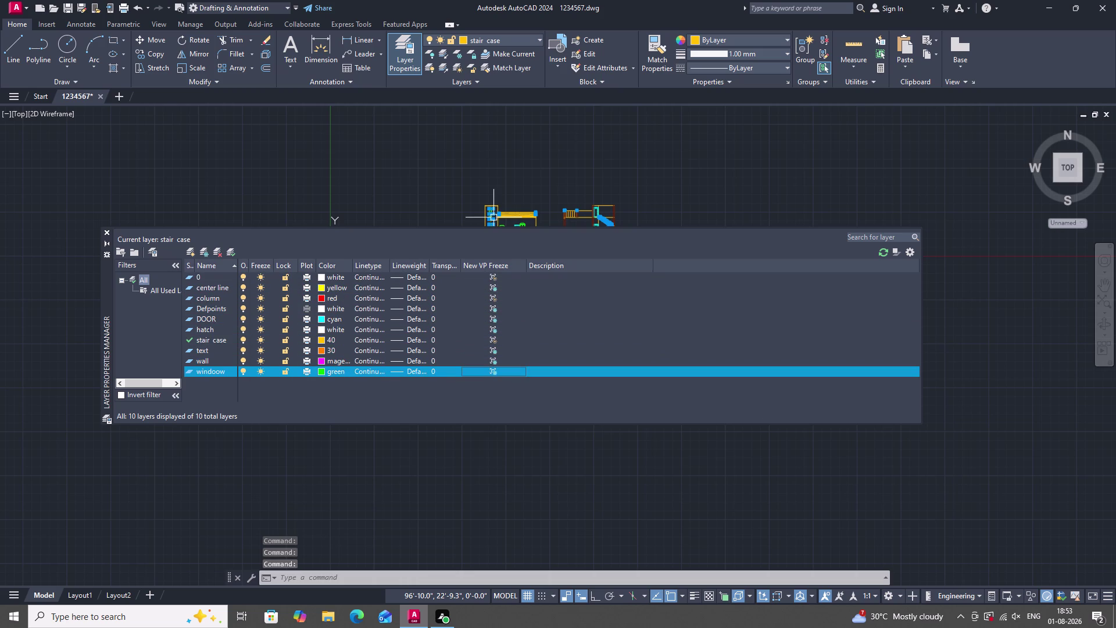
key(Escape)
key(Escape)
key(Escape)
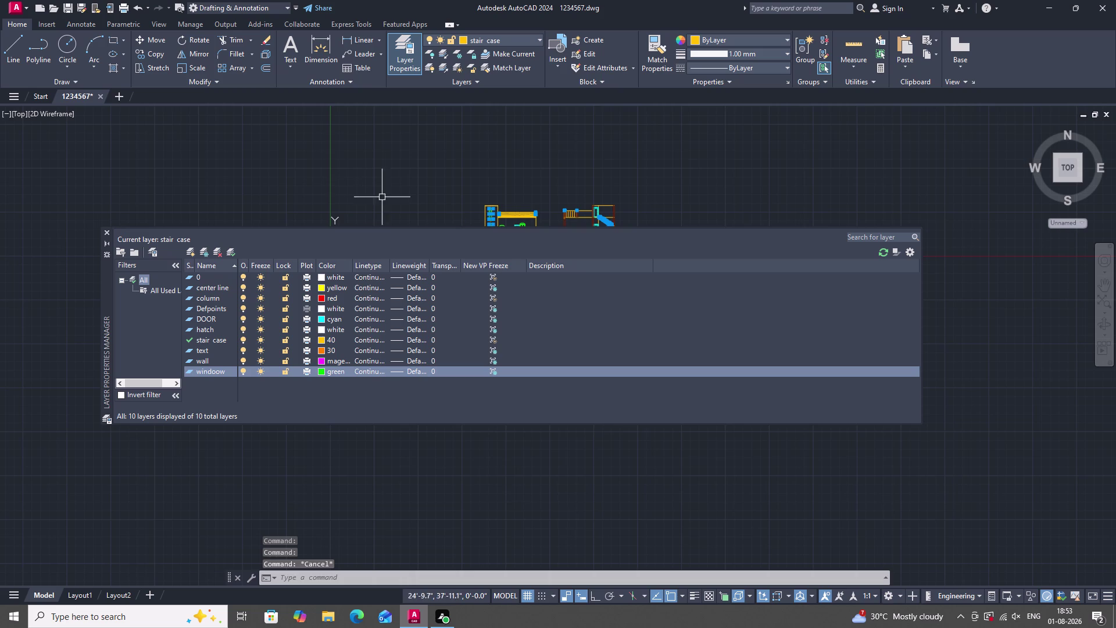
key(Escape)
scroll(up, 3)
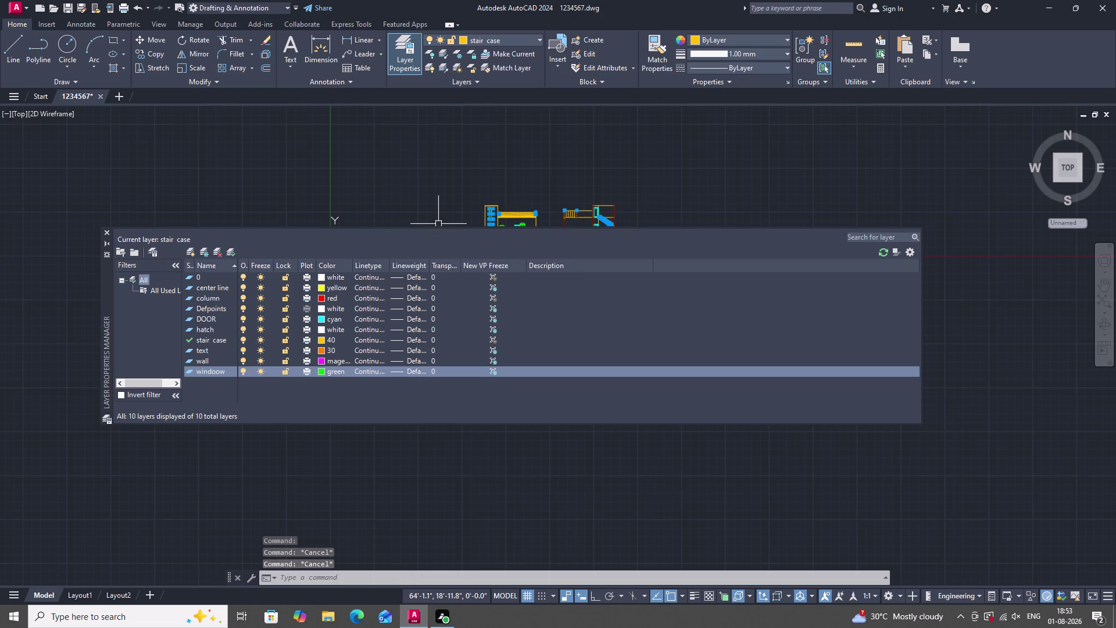
scroll(up, 3)
click(494, 288)
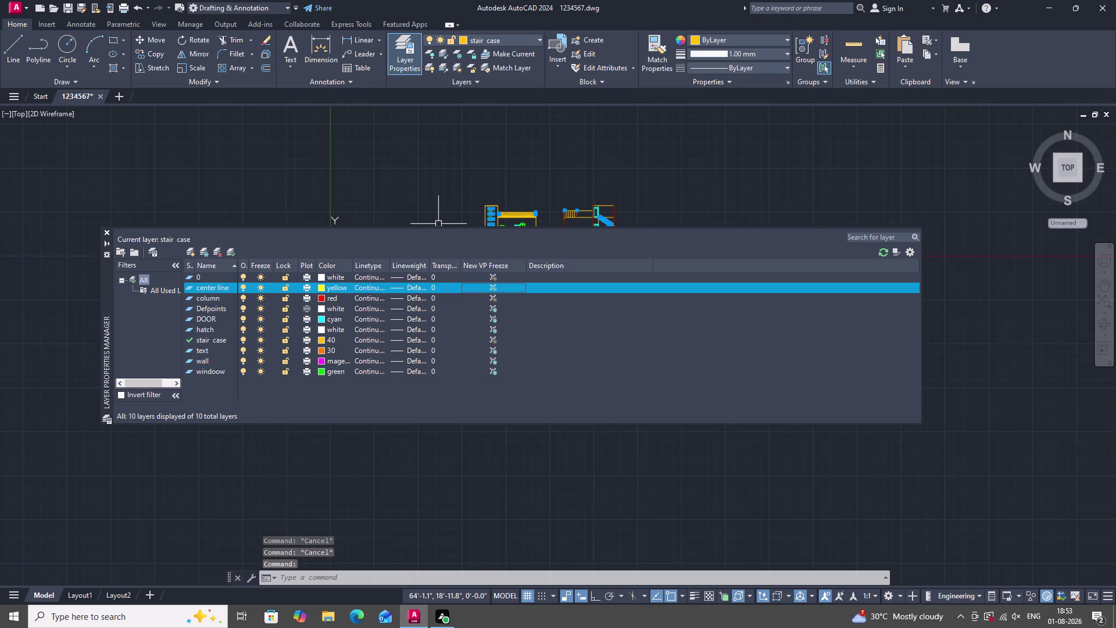
click(495, 308)
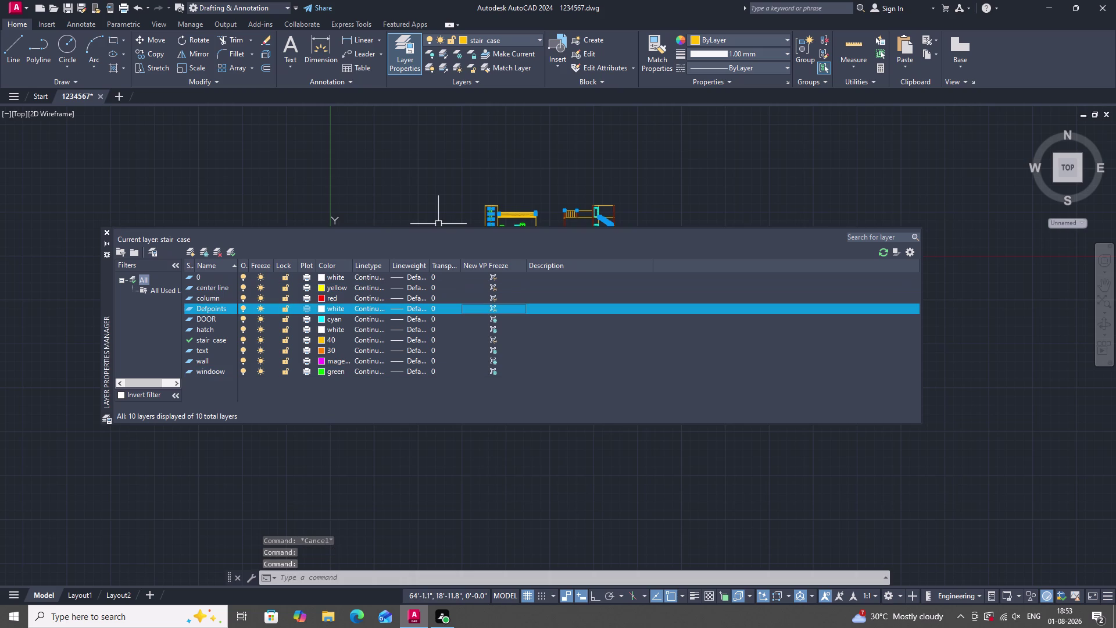
click(493, 320)
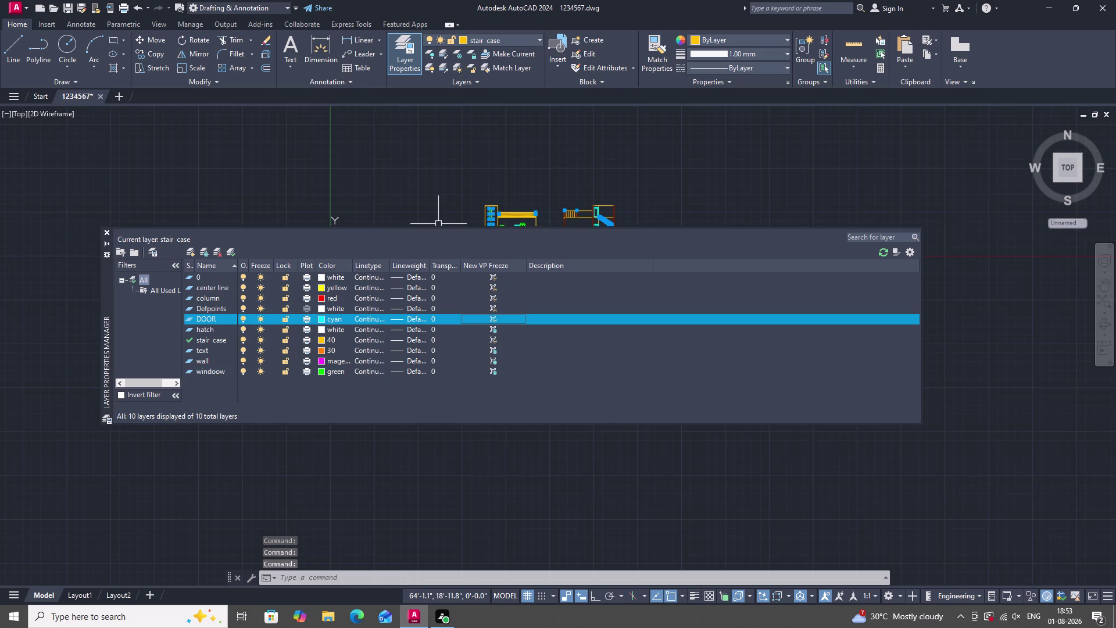
click(494, 331)
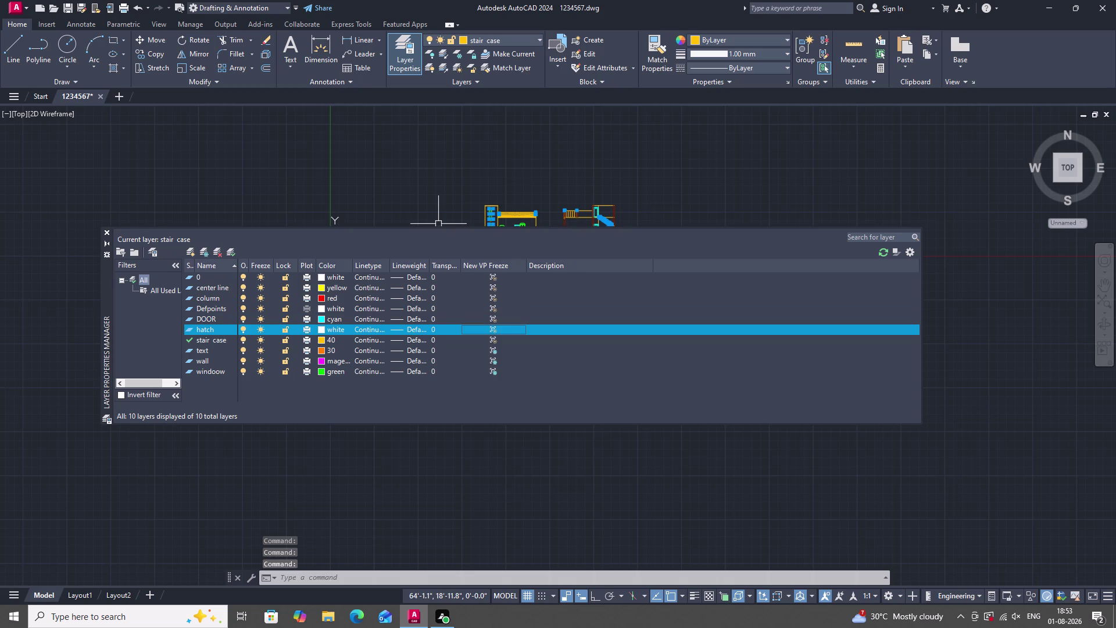
click(495, 351)
click(496, 371)
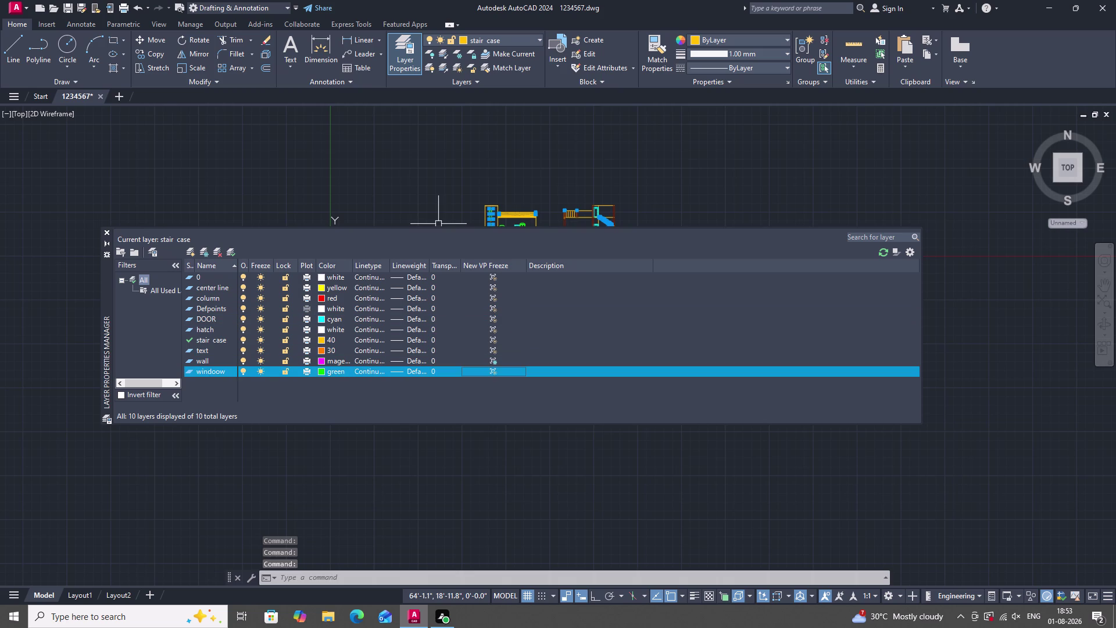
click(497, 361)
key(Escape)
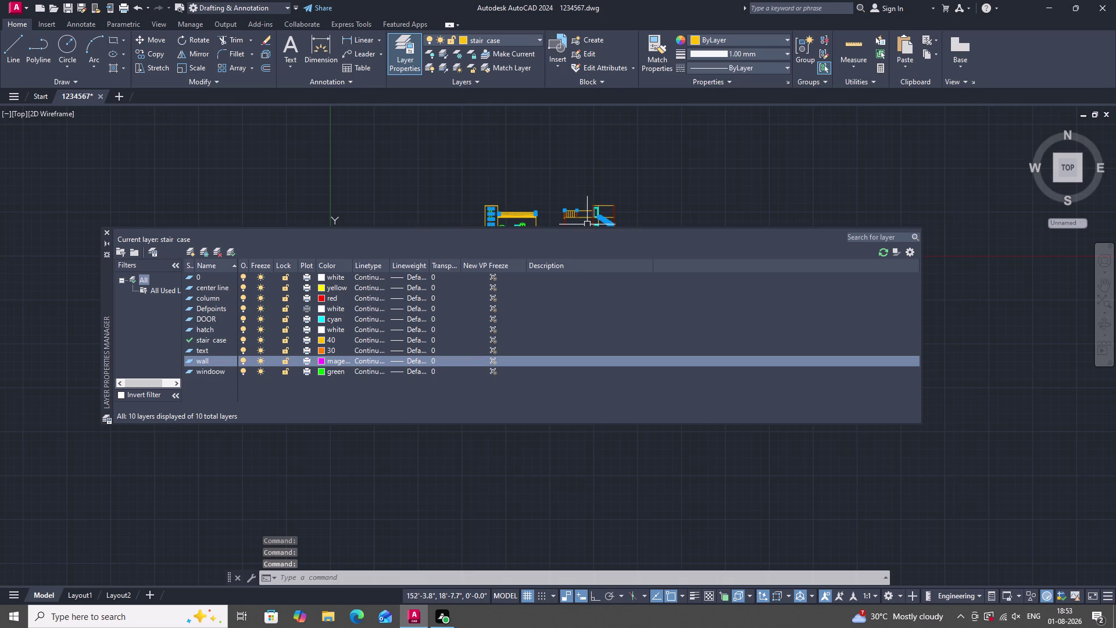
click(107, 233)
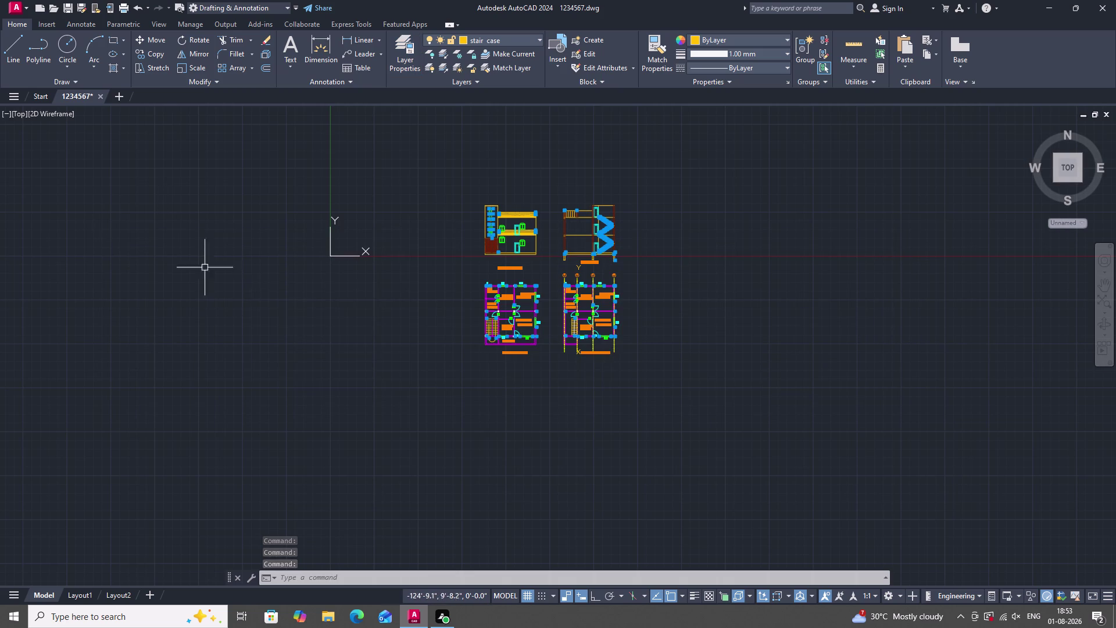
Zoom in on the house drawings in Model space.
scroll(up, 3)
scroll(down, 3)
scroll(up, 3)
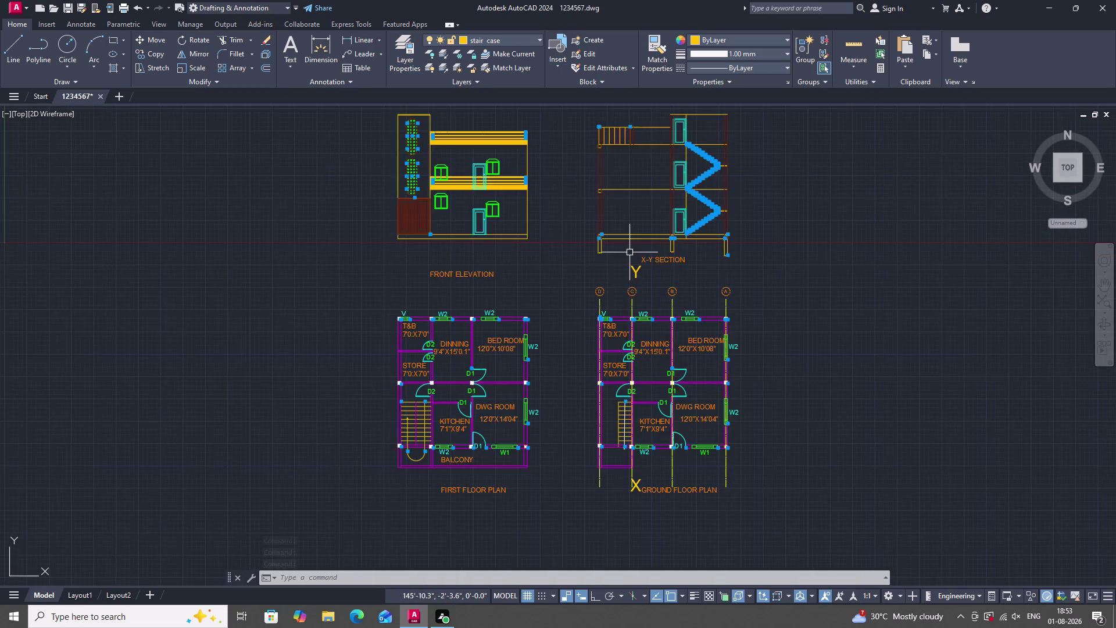
scroll(down, 3)
scroll(up, 3)
scroll(down, 3)
scroll(up, 3)
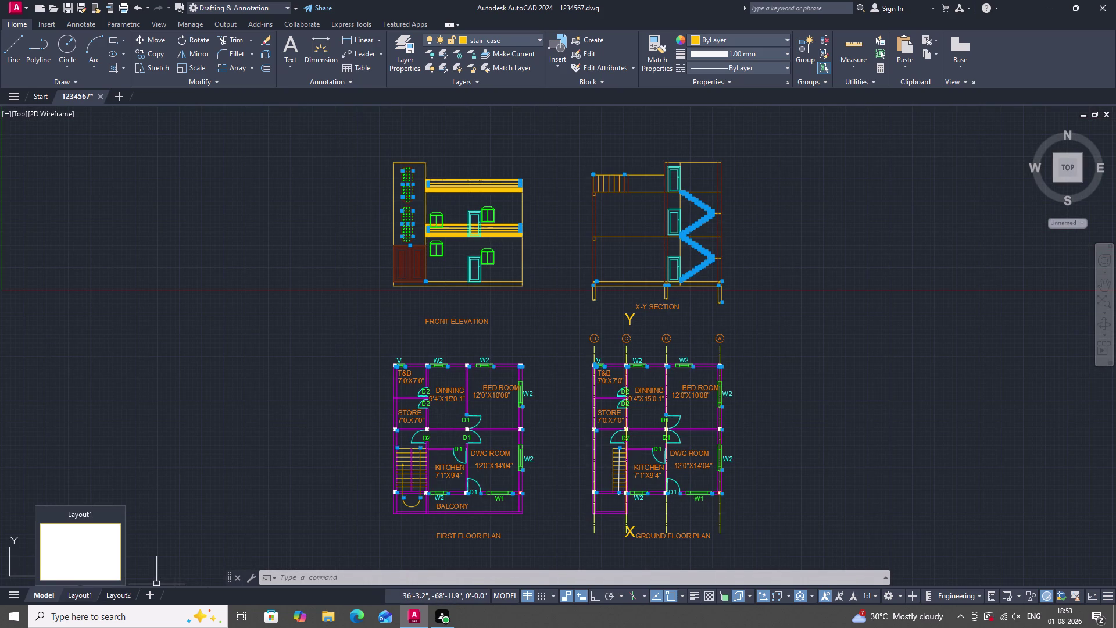
Switch to Layout1 and zoom within its small viewport.
click(81, 595)
scroll(up, 3)
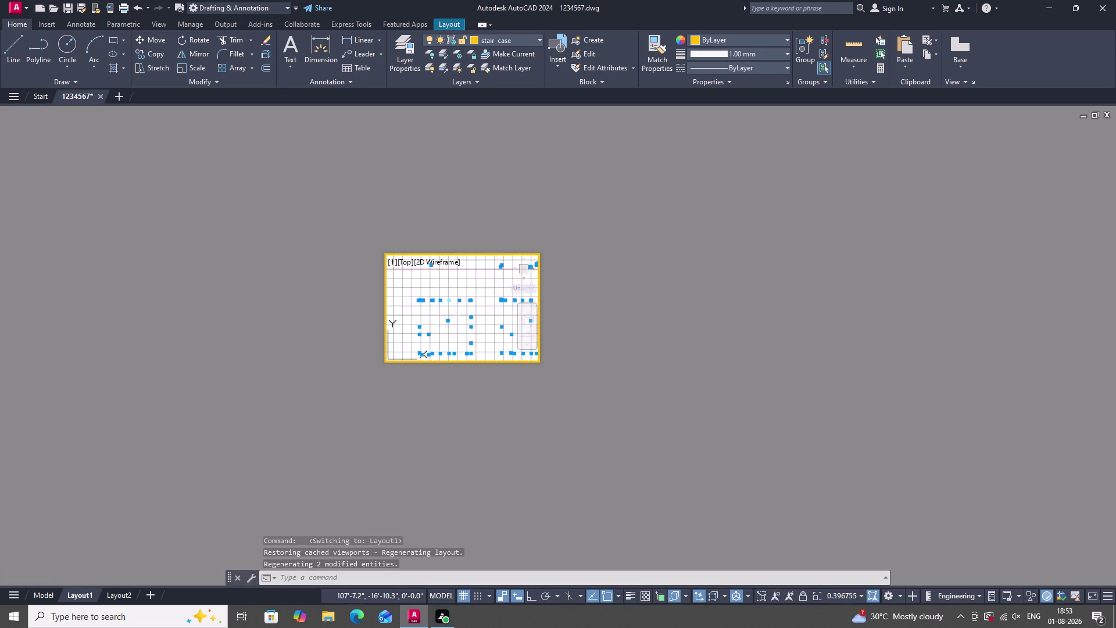
scroll(down, 3)
scroll(up, 3)
scroll(down, 3)
scroll(up, 3)
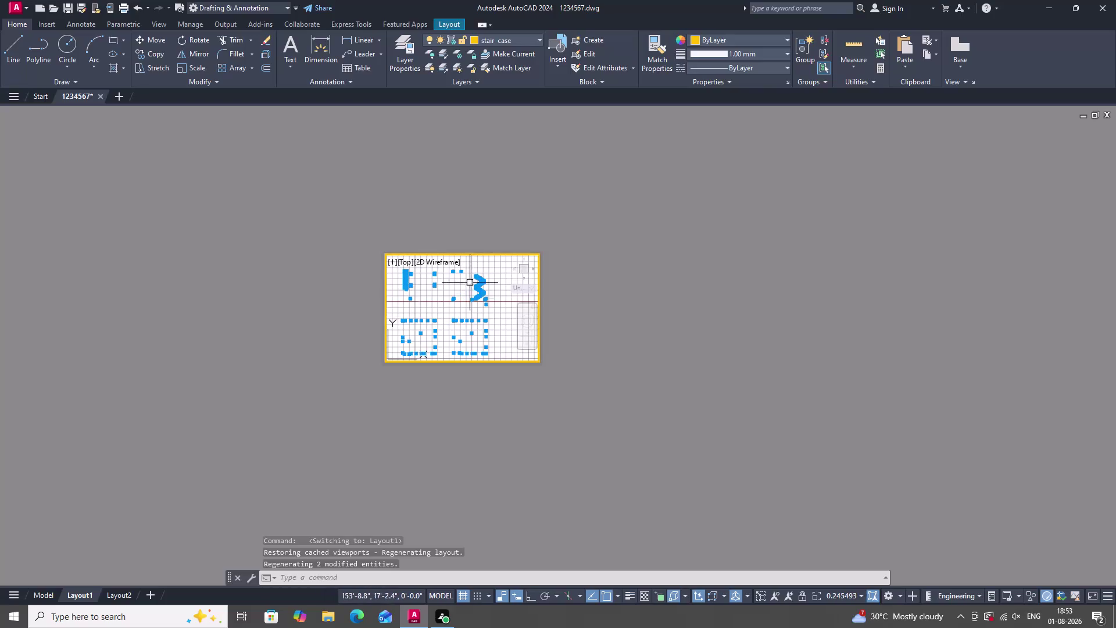
Cancel active commands and pan Layout1's viewport, which still shows only an empty grid.
key(Escape)
key(Escape)
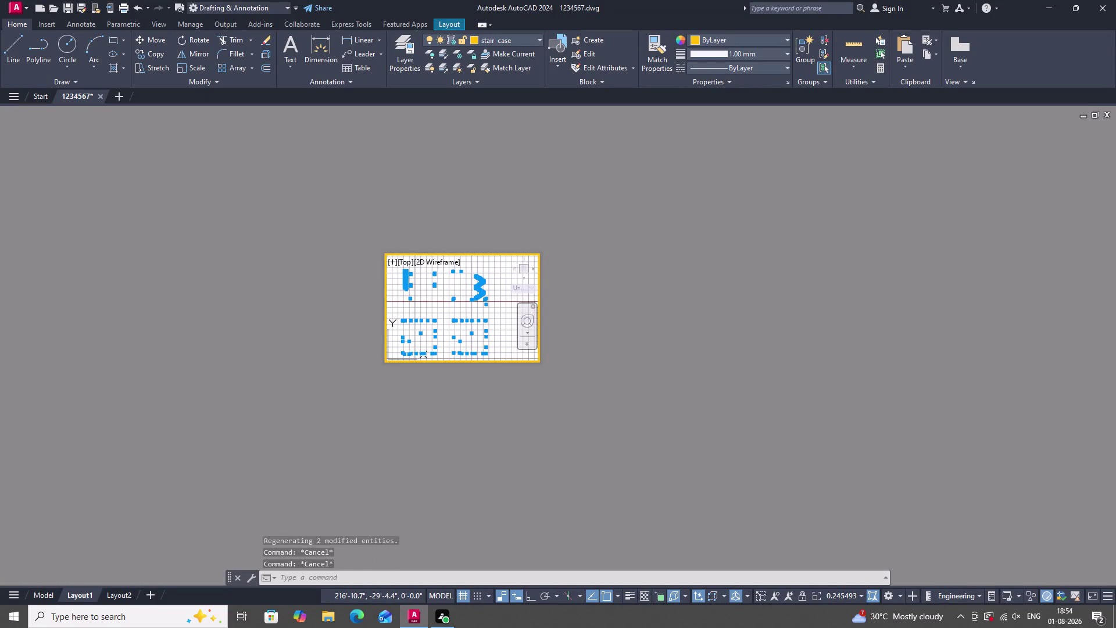
key(Escape)
key(Escape)
scroll(down, 3)
scroll(up, 3)
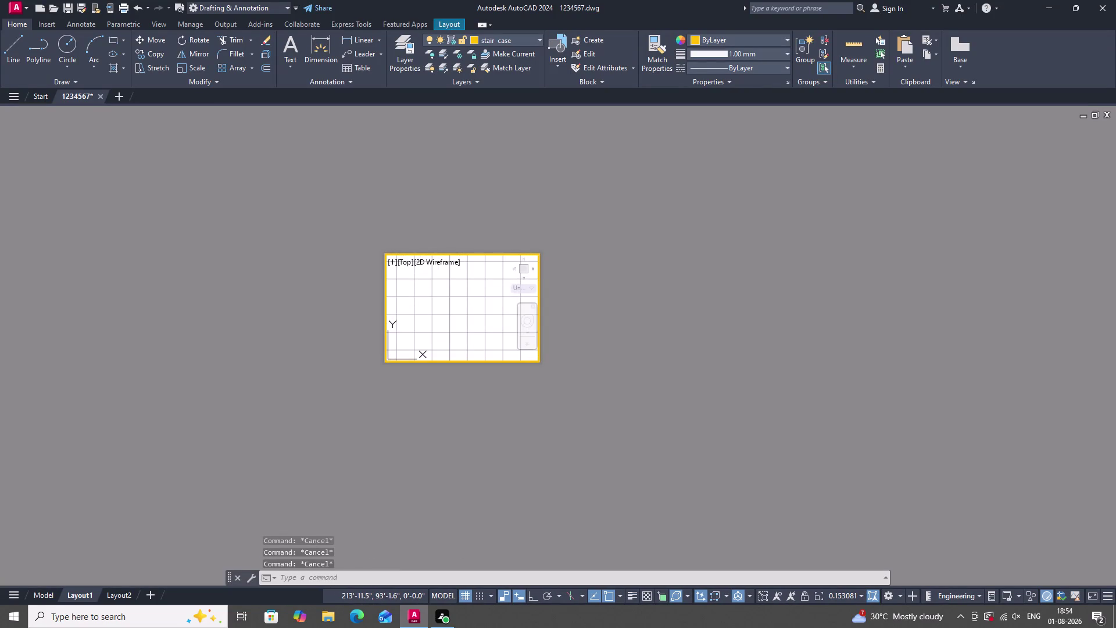
drag(595, 406, 586, 400)
key(Escape)
key(Escape)
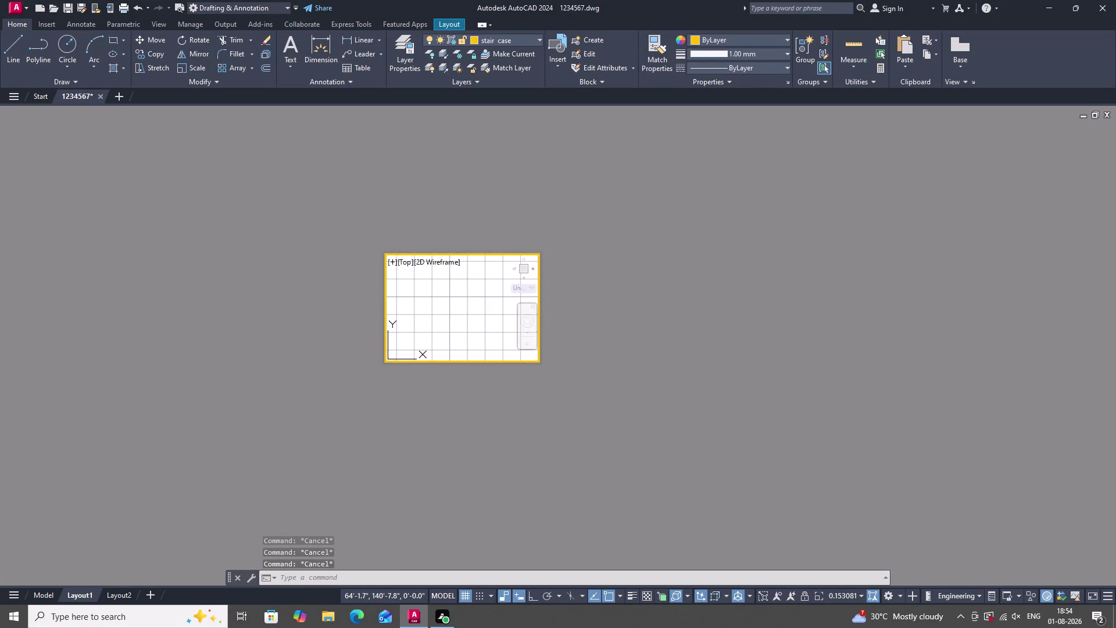
right_click(89, 593)
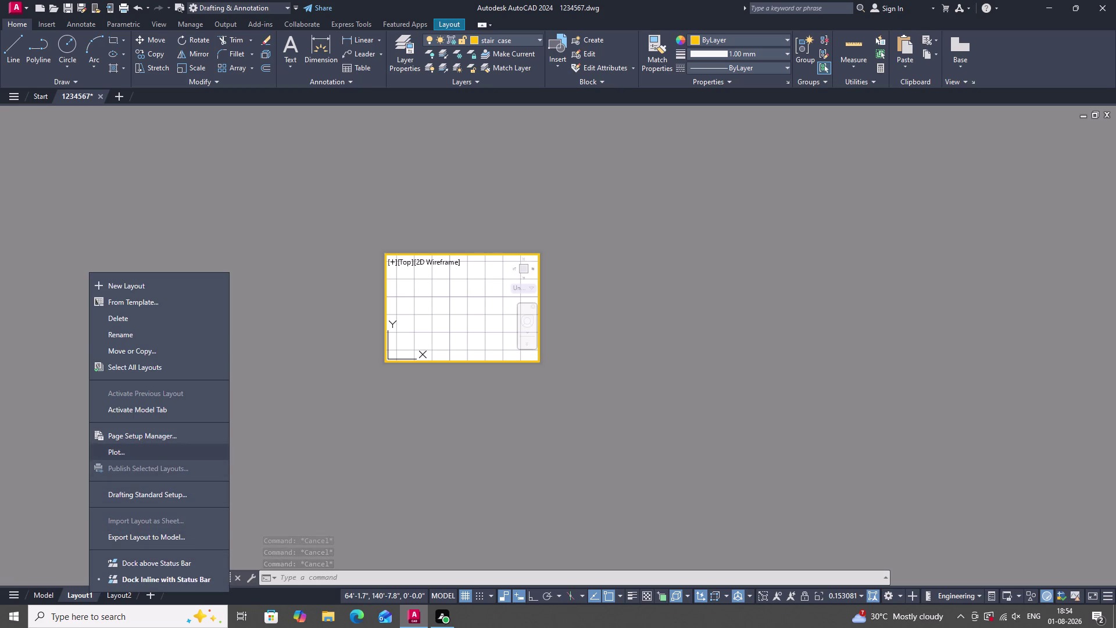
Delete Layout1 and confirm the deletion.
double_click(141, 319)
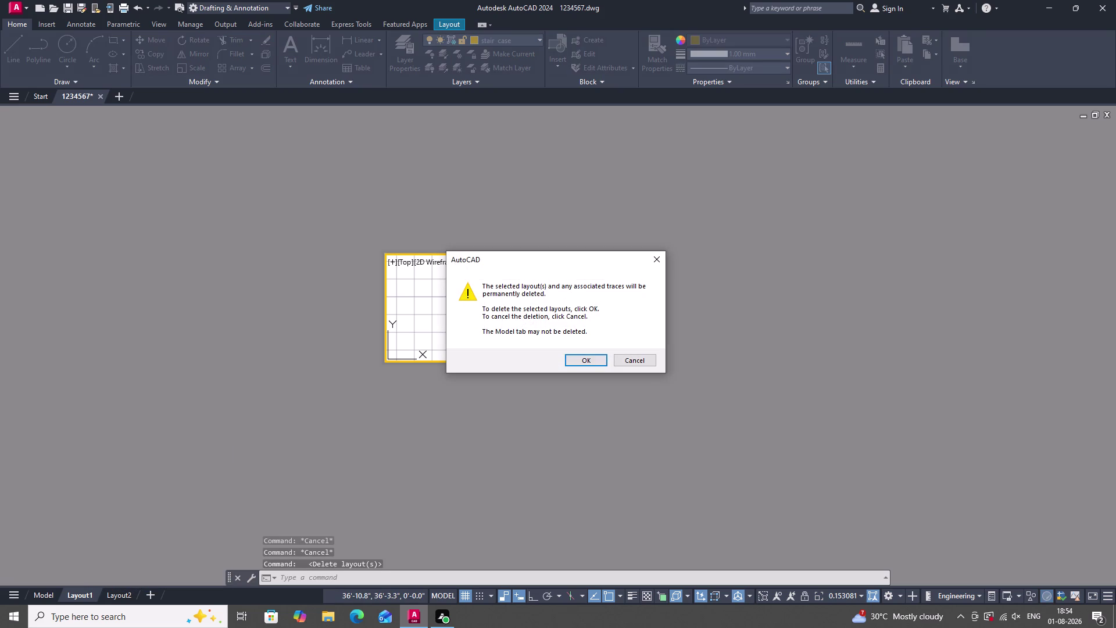
double_click(569, 364)
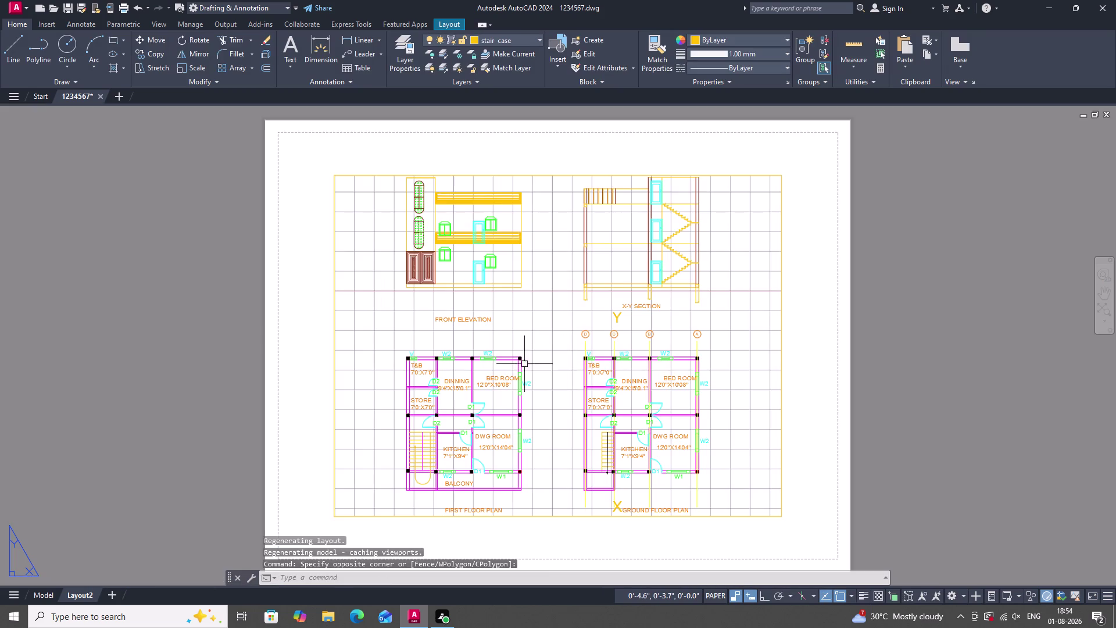
scroll(down, 3)
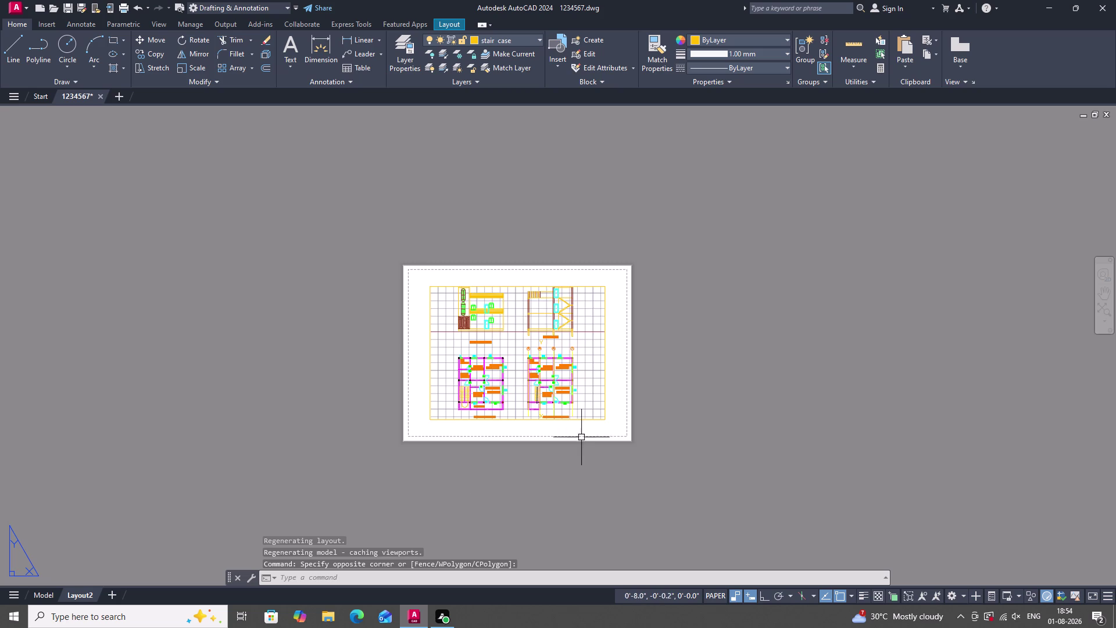
scroll(up, 3)
Erase the viewport holding the house drawings from Layout2.
click(625, 428)
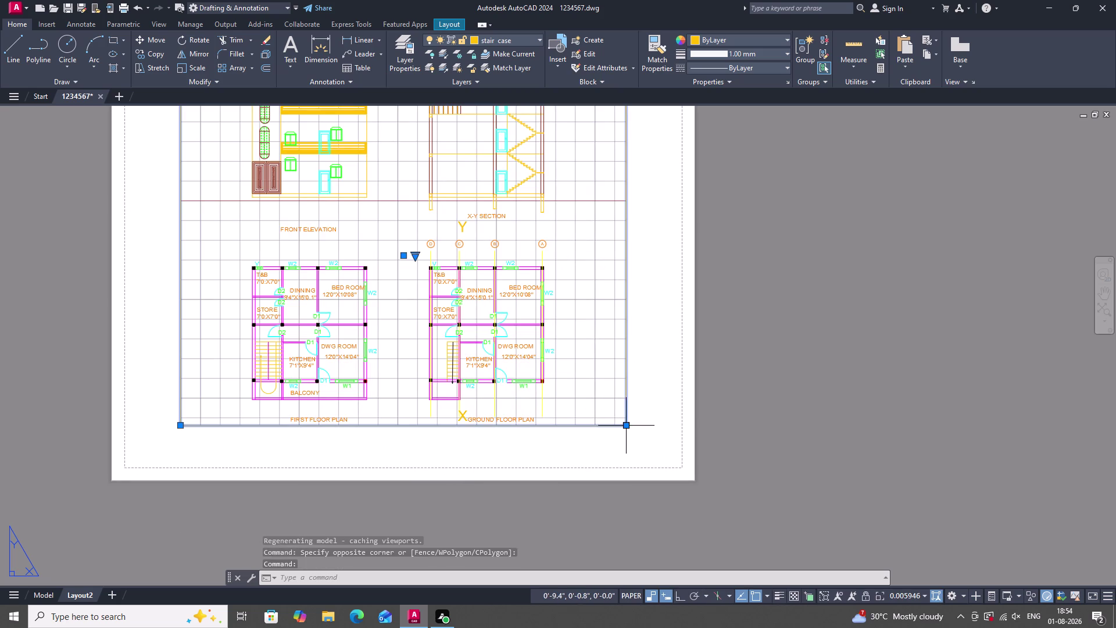
right_click(736, 349)
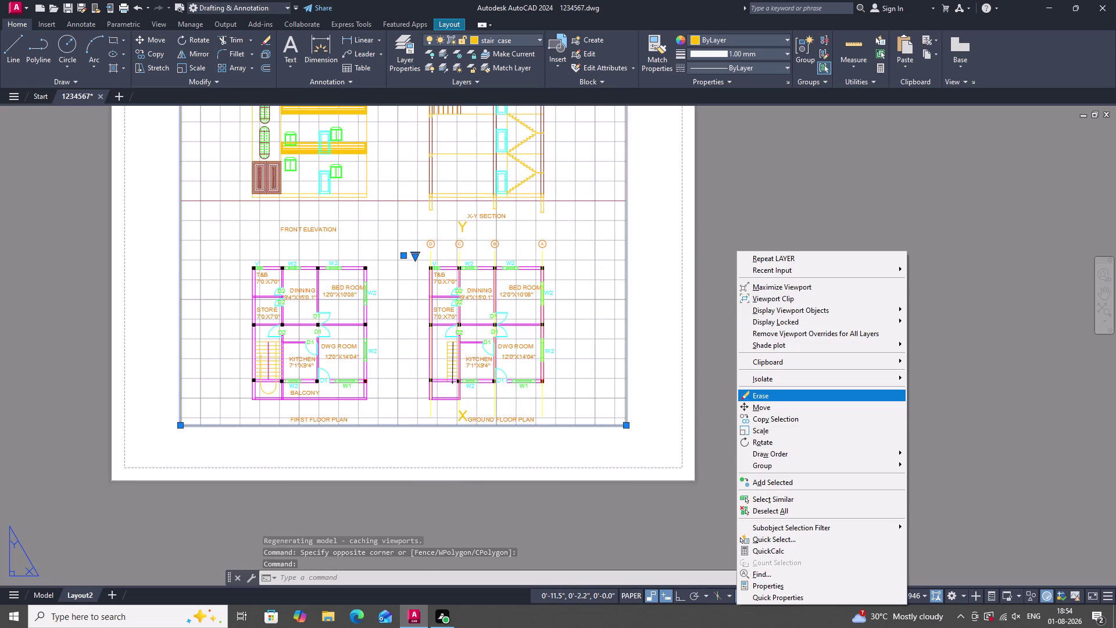
click(778, 391)
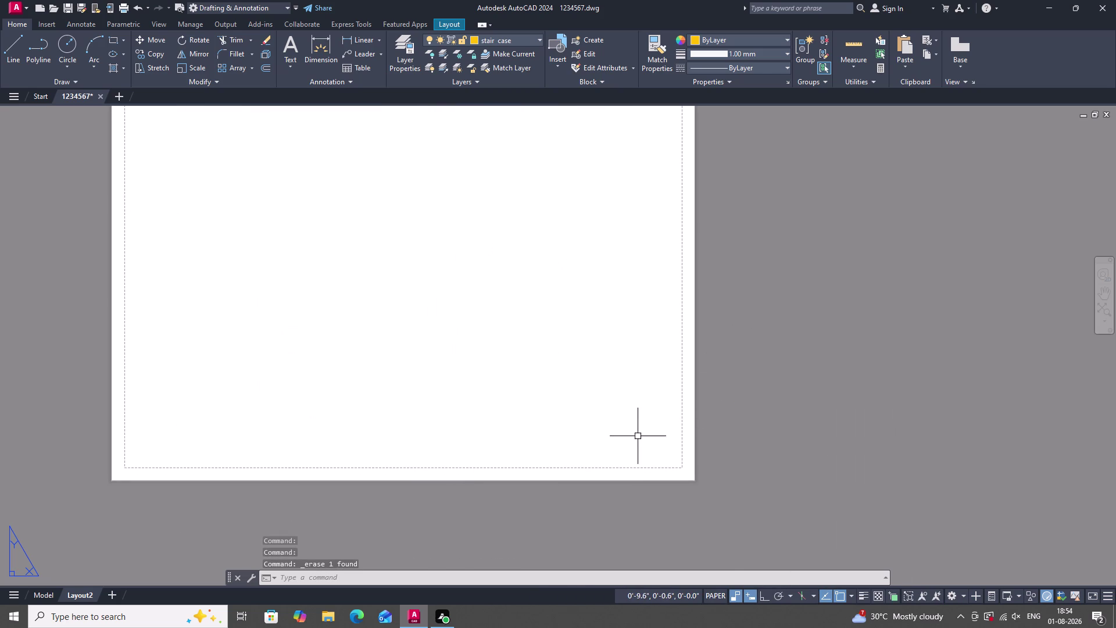
scroll(down, 3)
scroll(up, 3)
Create a new Layout2 viewport with MVIEW by picking two corners.
text(MV)
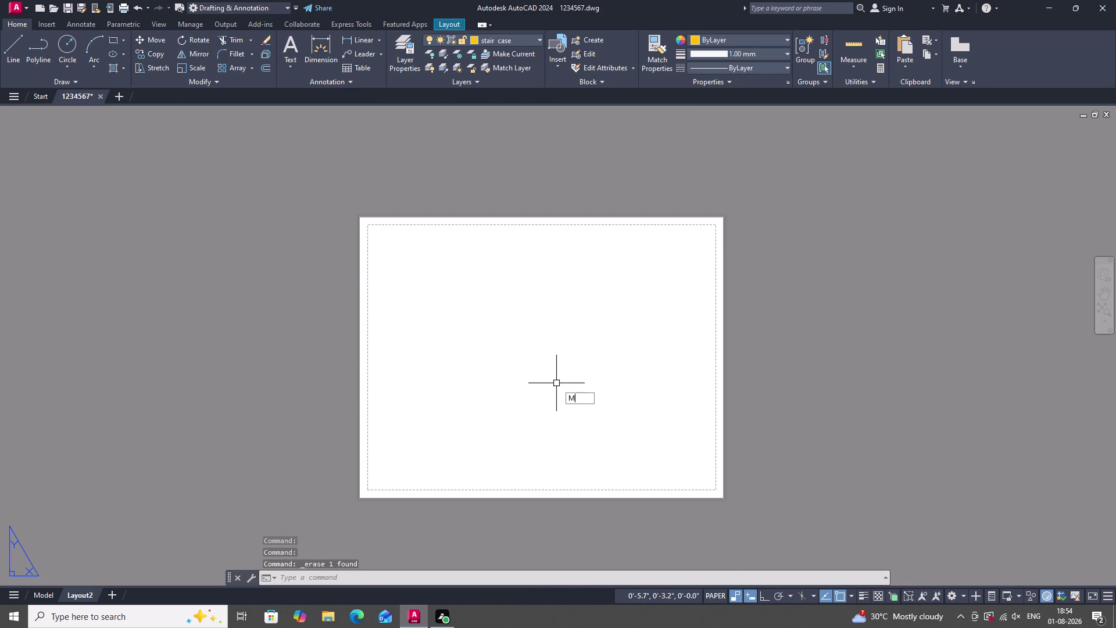
key(space)
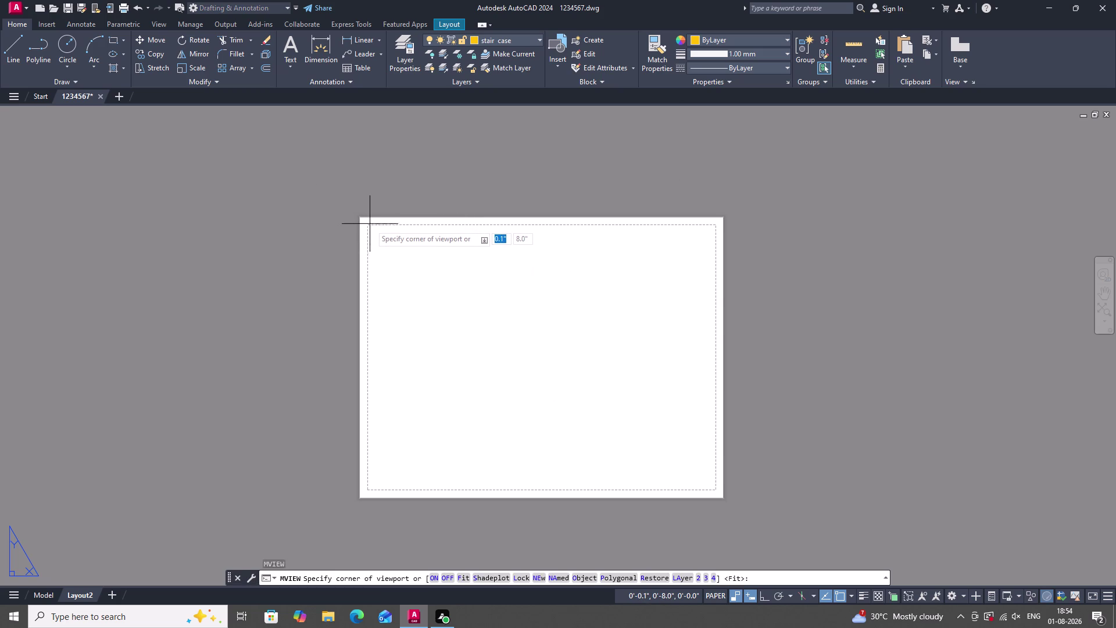
click(369, 225)
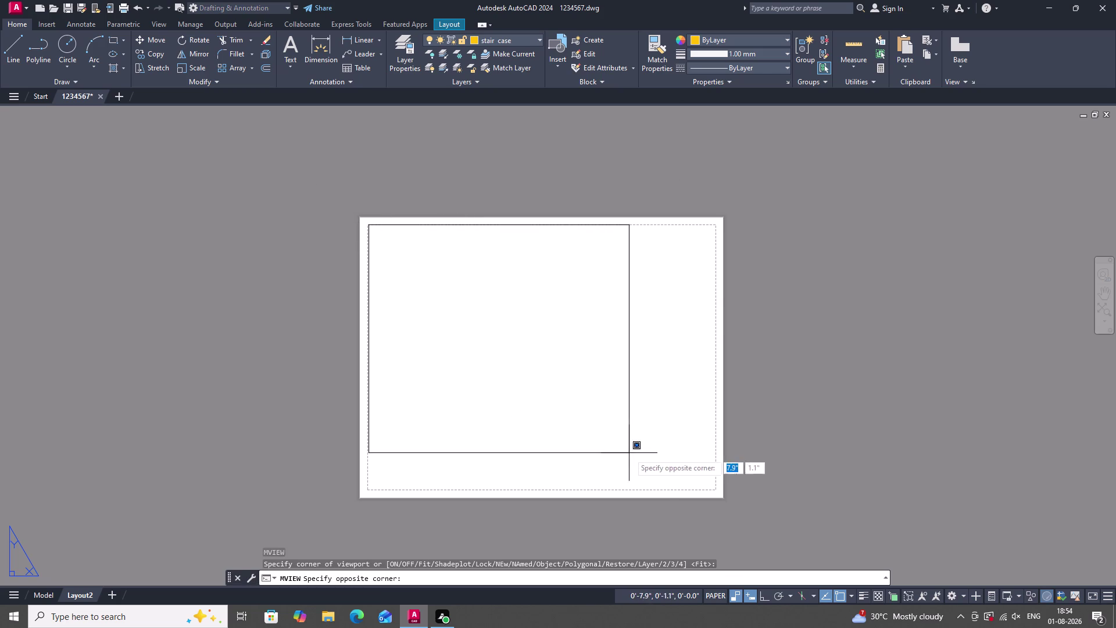
click(716, 489)
scroll(down, 3)
scroll(up, 3)
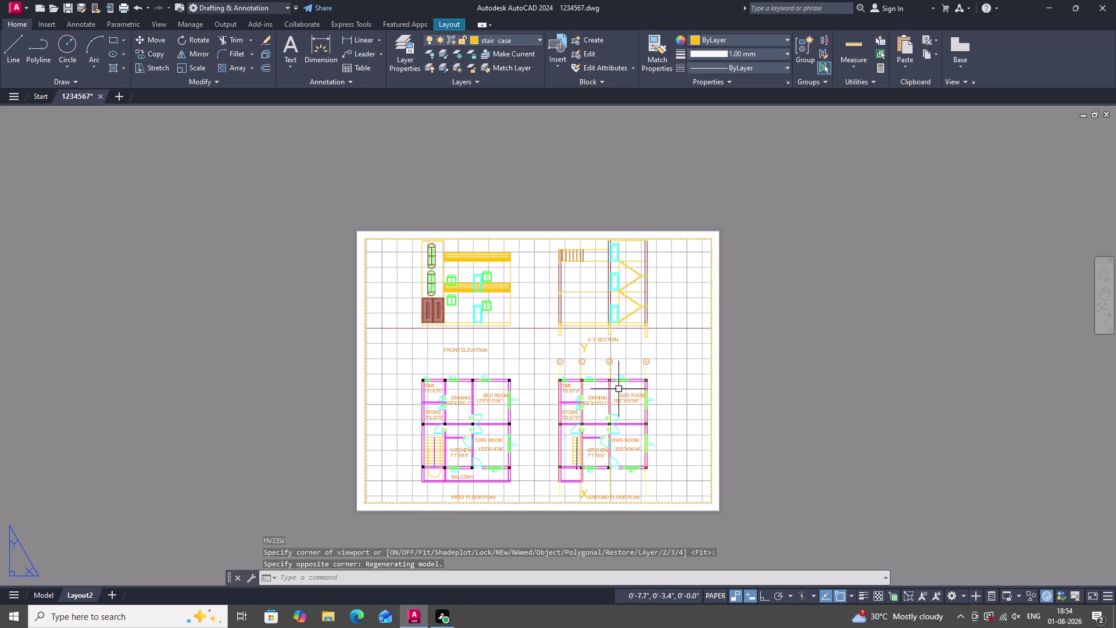
scroll(down, 3)
scroll(up, 3)
scroll(down, 3)
Activate the viewport's model space and cancel a stray selection.
triple_click(554, 377)
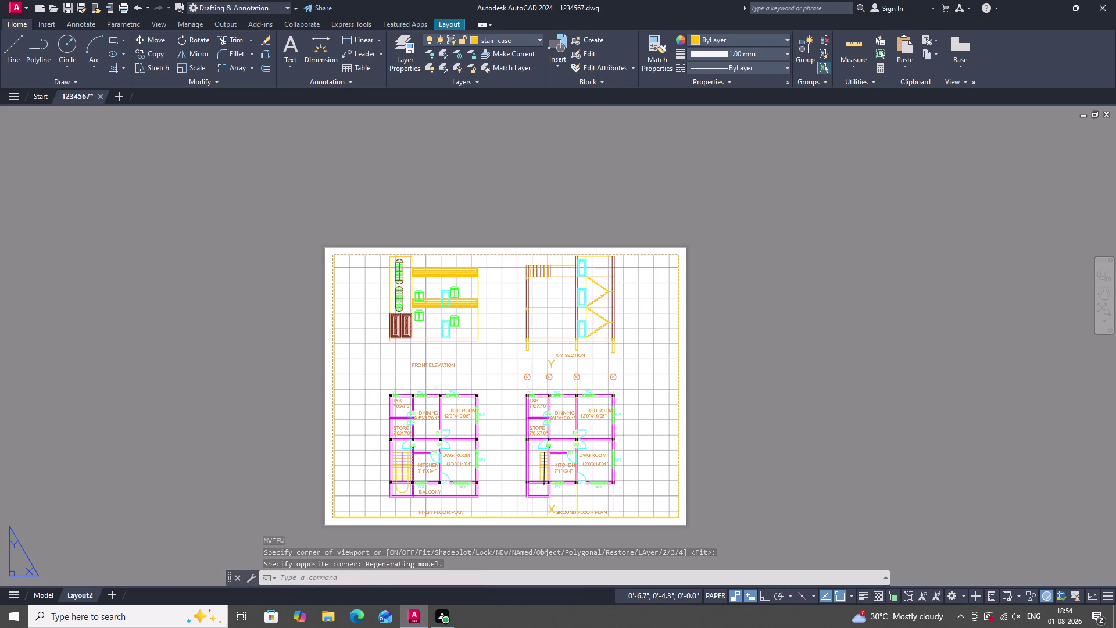
scroll(down, 3)
scroll(up, 3)
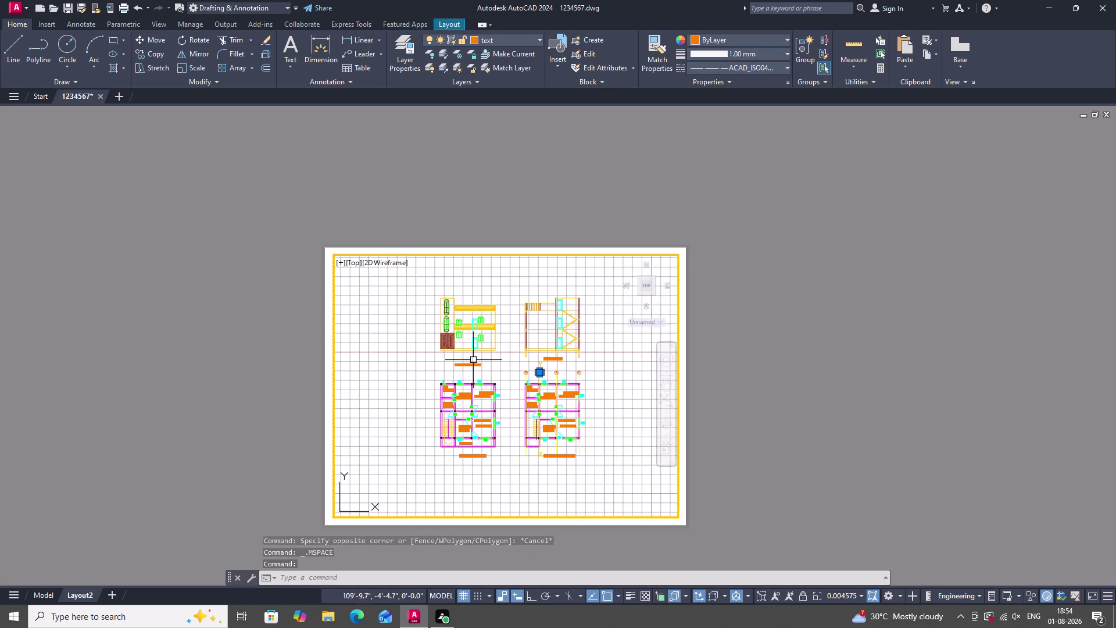
key(Escape)
scroll(down, 3)
scroll(up, 3)
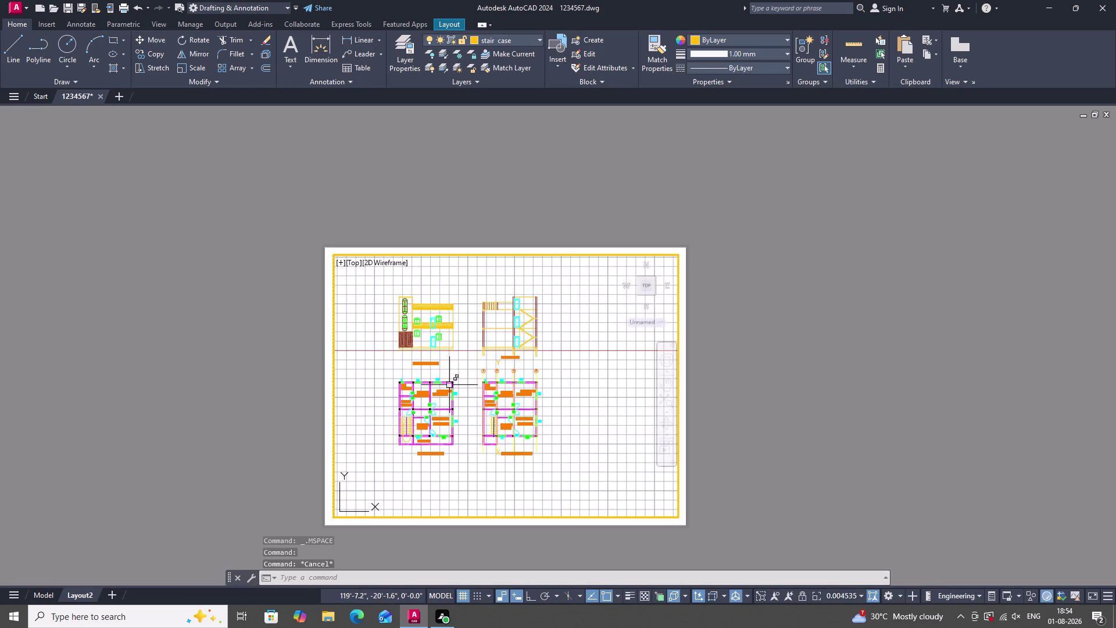
scroll(down, 3)
scroll(up, 3)
scroll(down, 3)
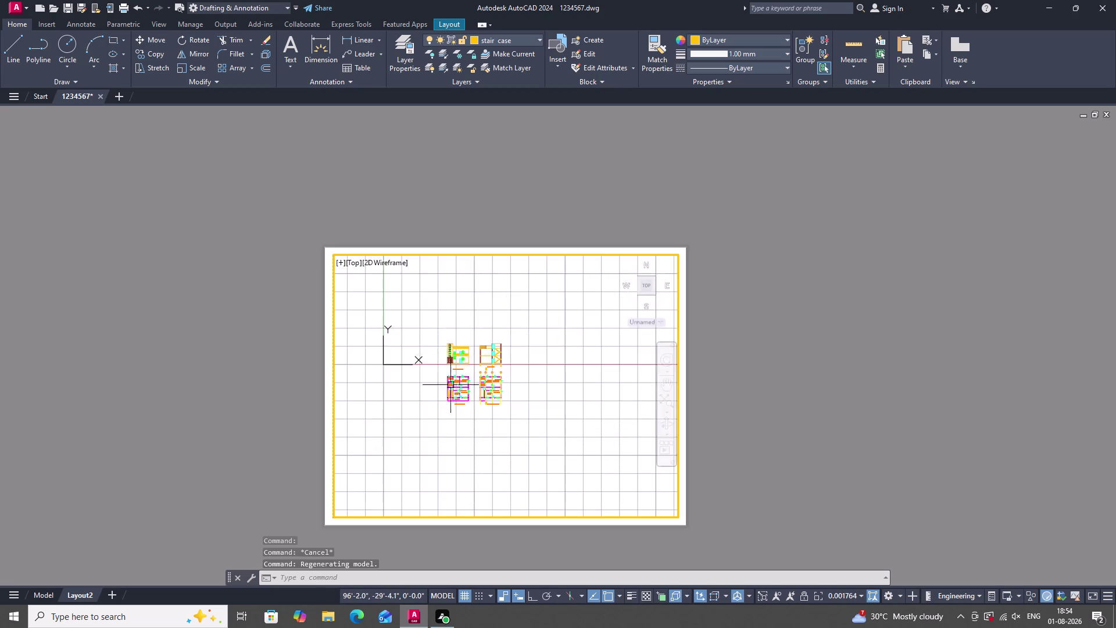
scroll(up, 3)
Zoom the viewport onto the window-selected house drawings with Zoom Object.
key(z)
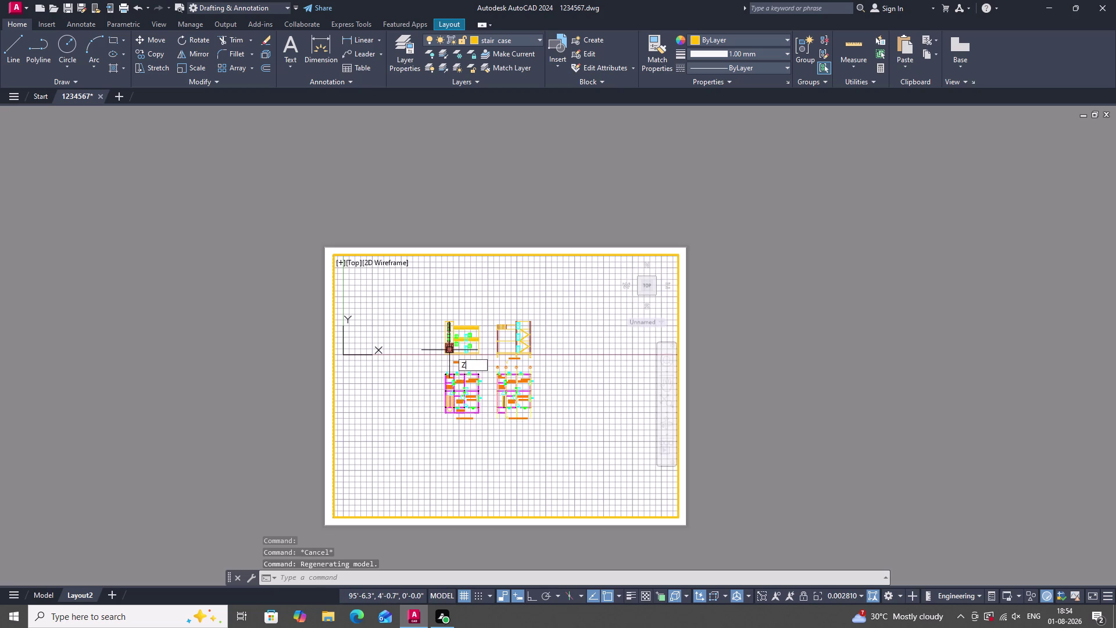
key(Return)
key(o)
key(Return)
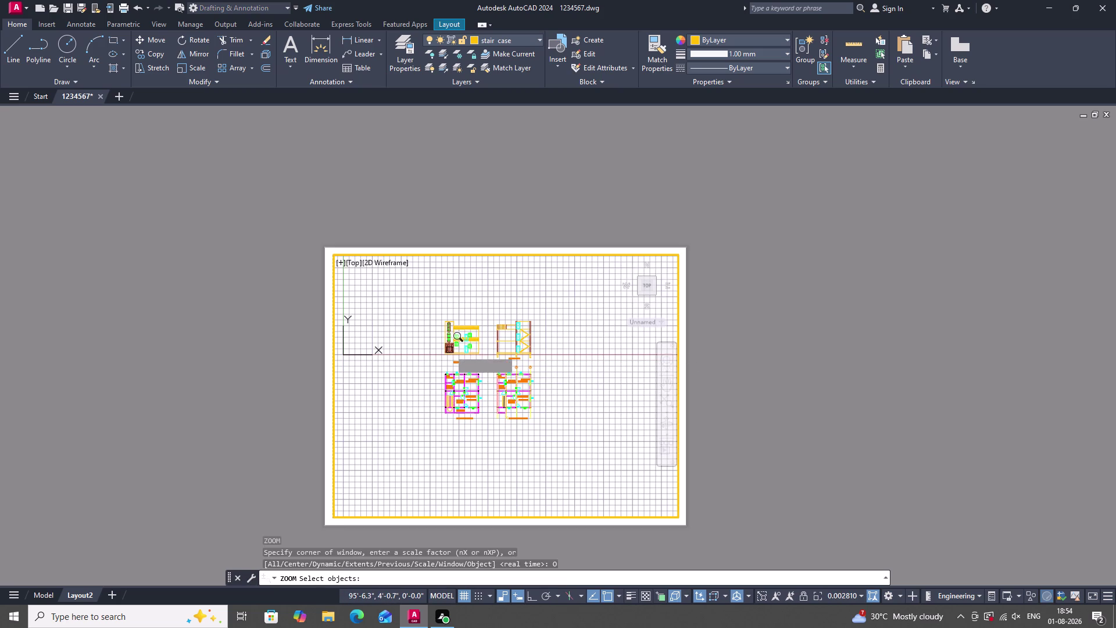
click(420, 305)
double_click(572, 445)
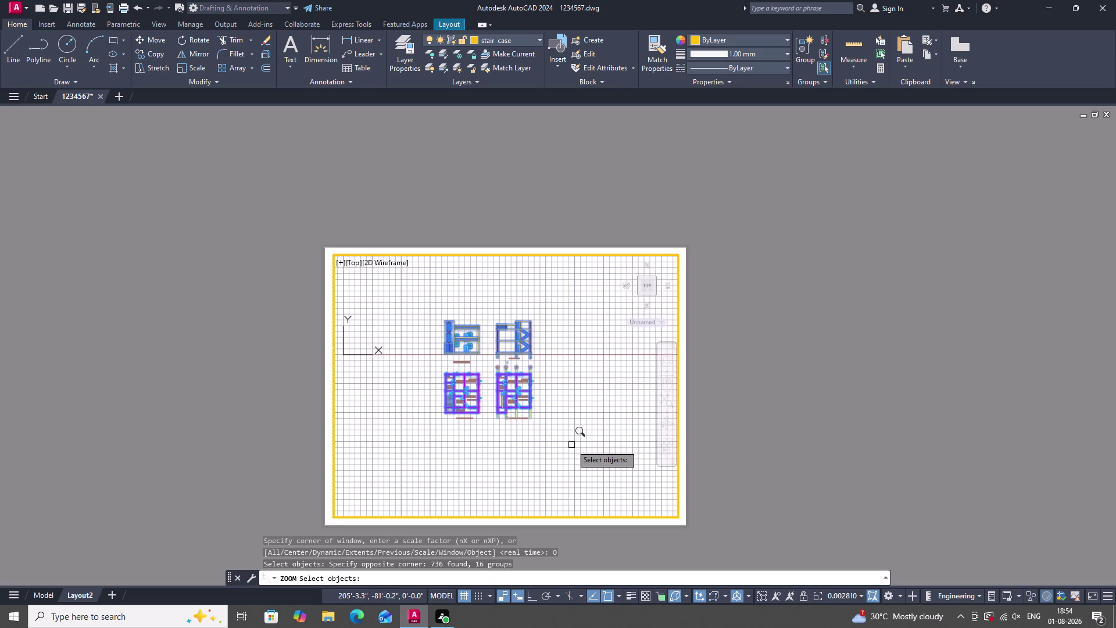
key(Return)
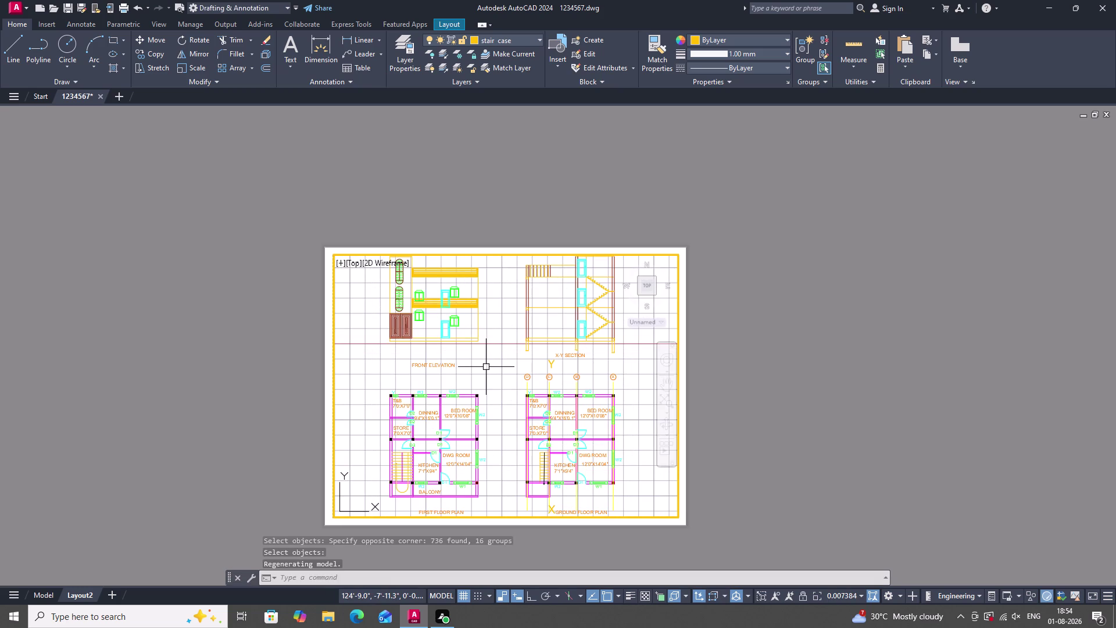
scroll(down, 3)
scroll(up, 3)
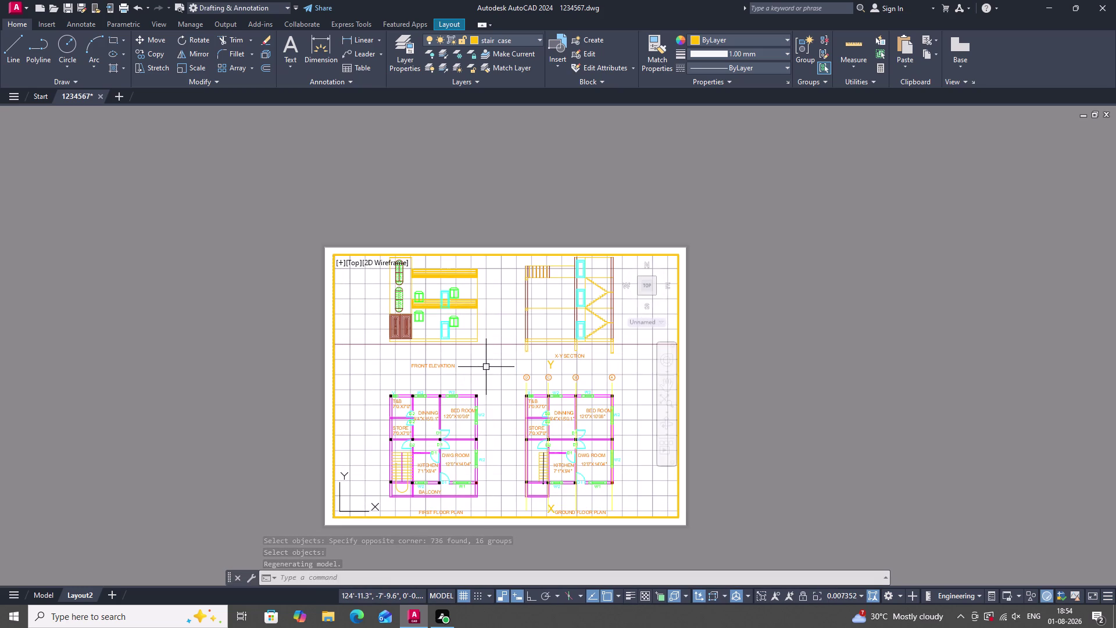
scroll(down, 3)
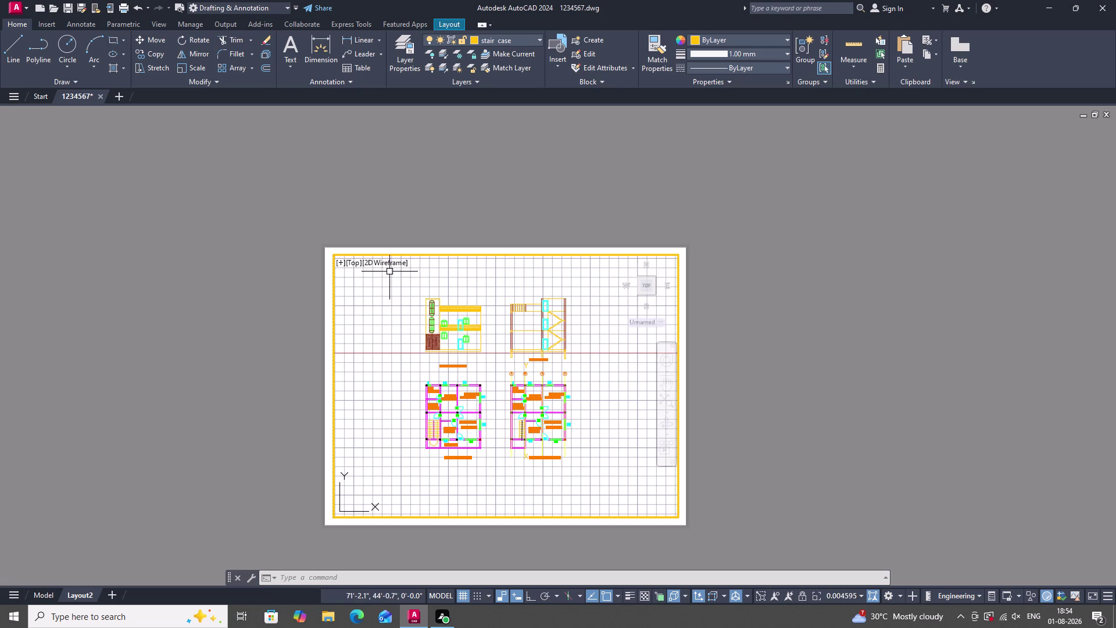
Repeat Zoom Object on all four drawings, then open Layout2's Plot dialog.
key(z)
key(Return)
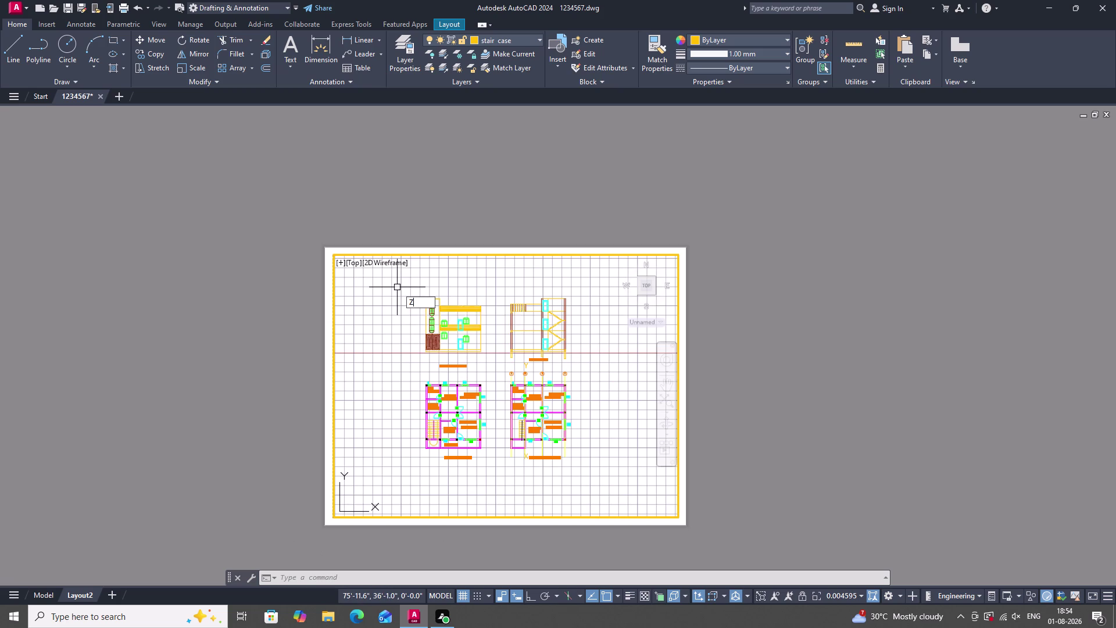
text(O)
key(space)
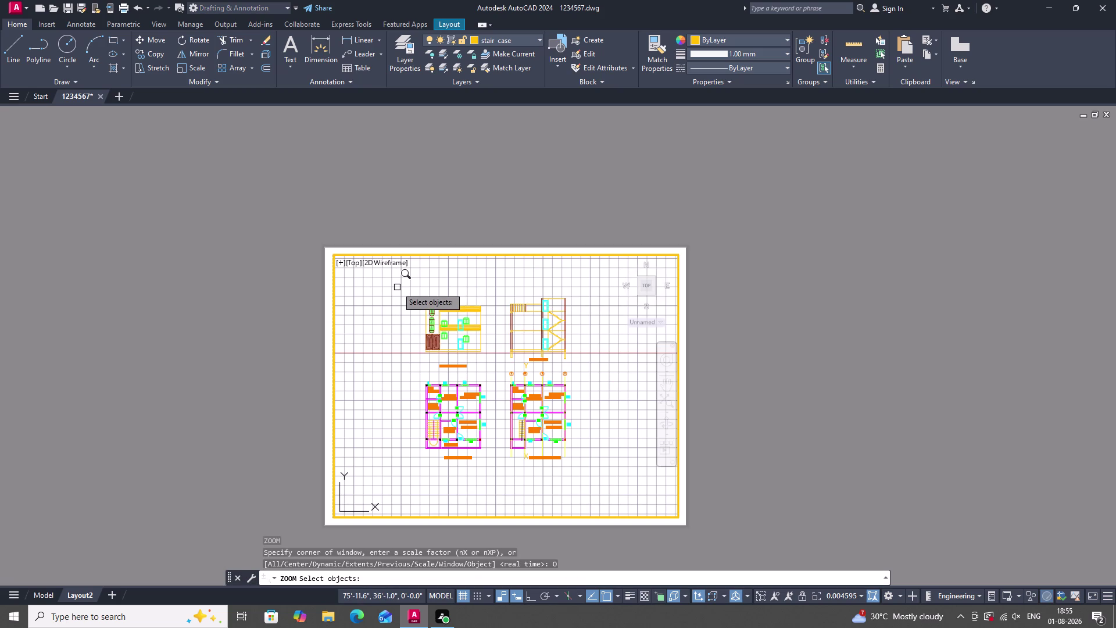
click(398, 286)
click(601, 479)
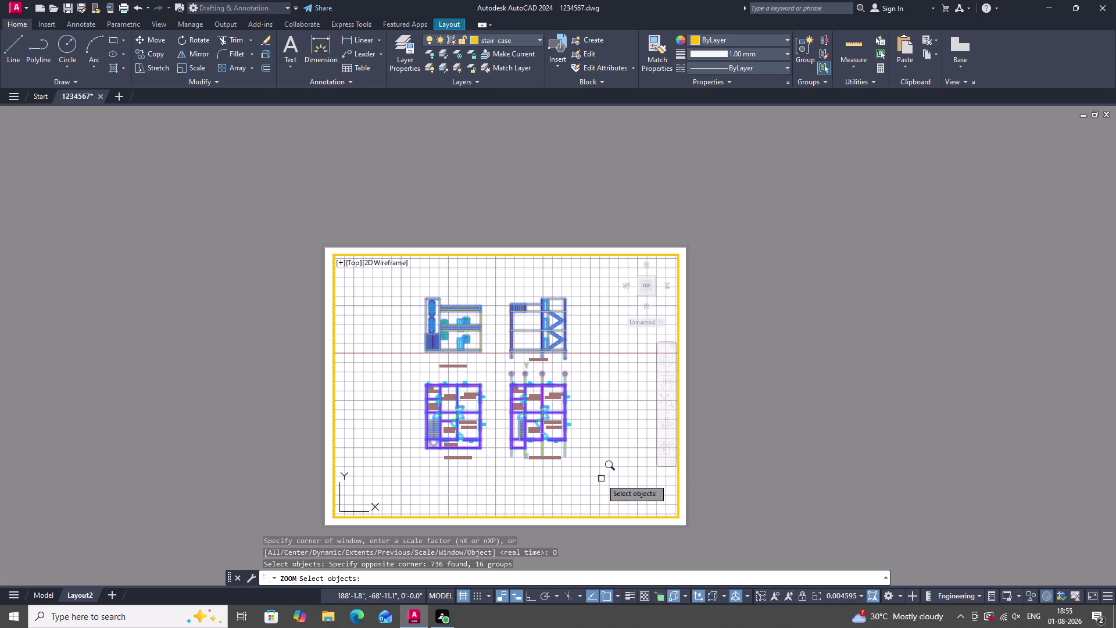
key(Return)
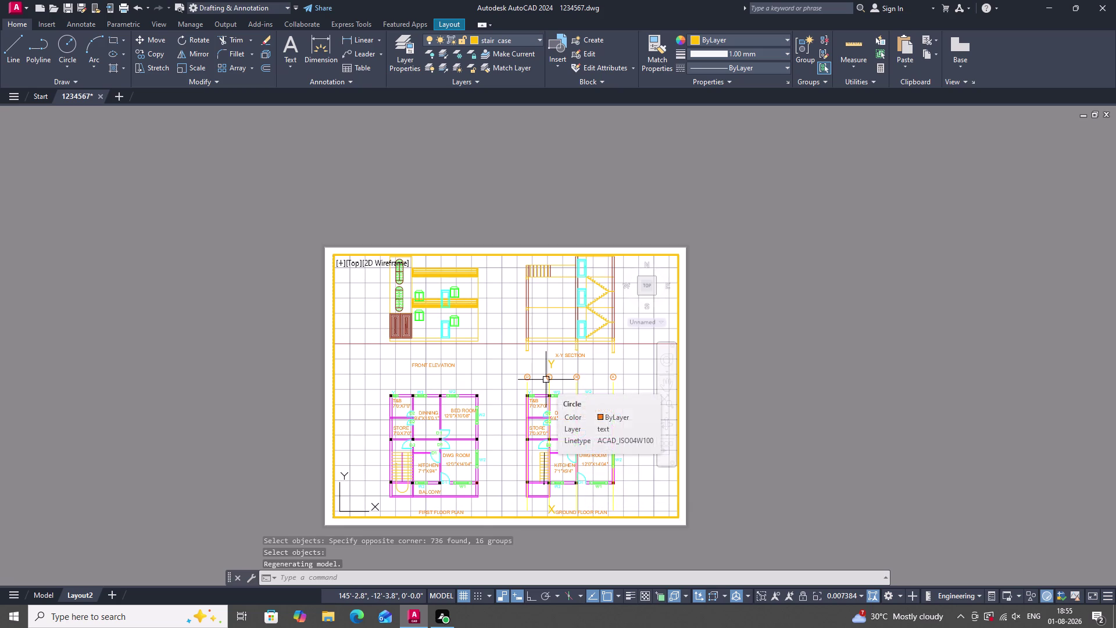
scroll(down, 3)
scroll(up, 3)
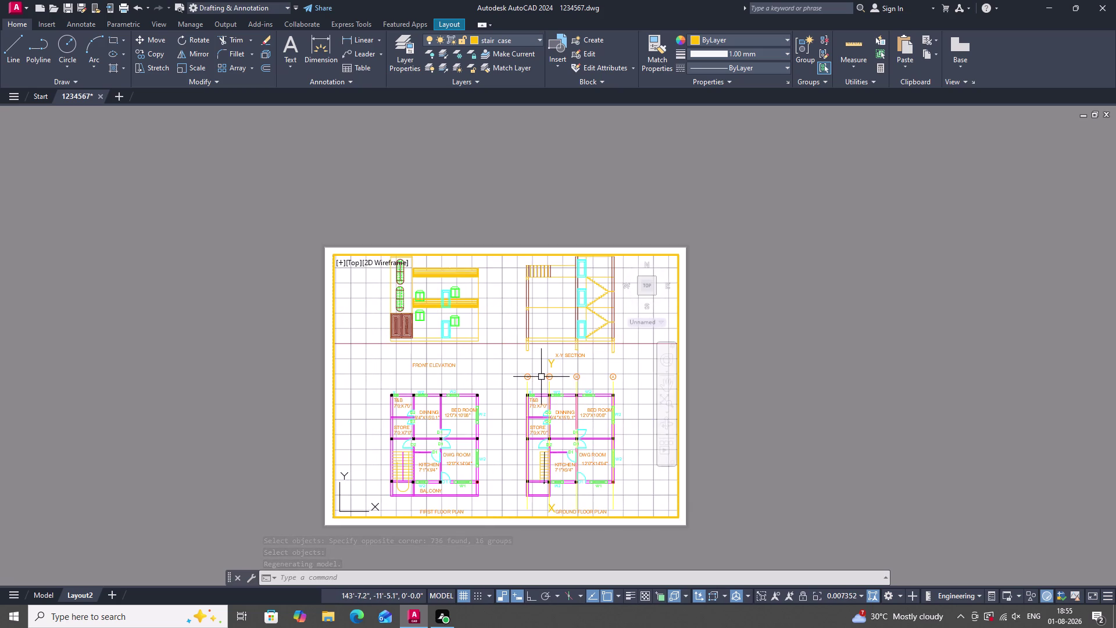
scroll(down, 3)
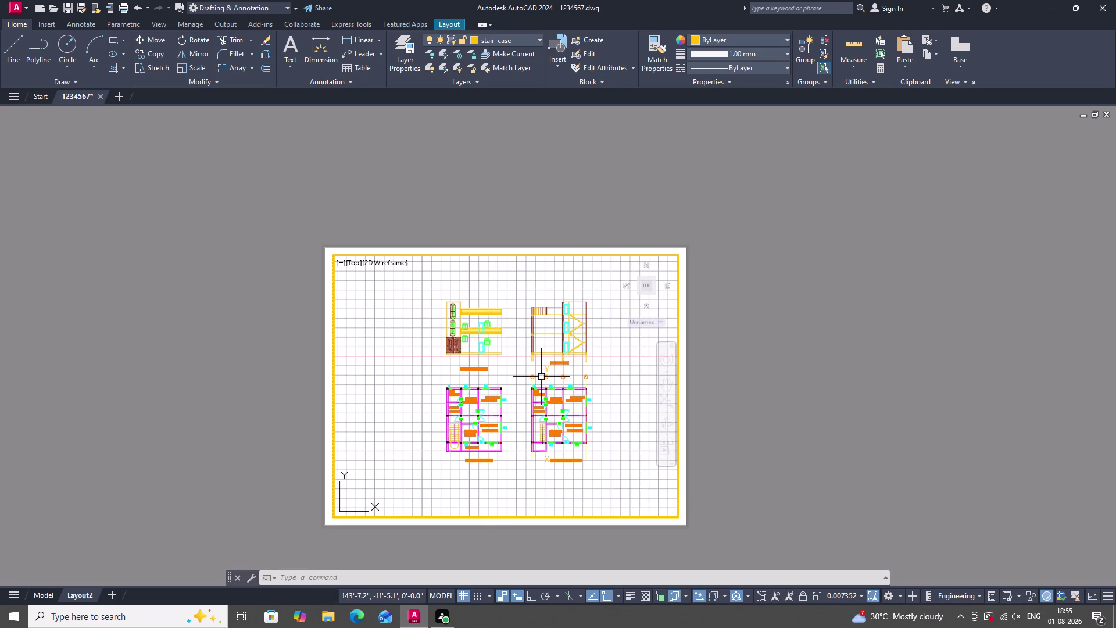
scroll(up, 3)
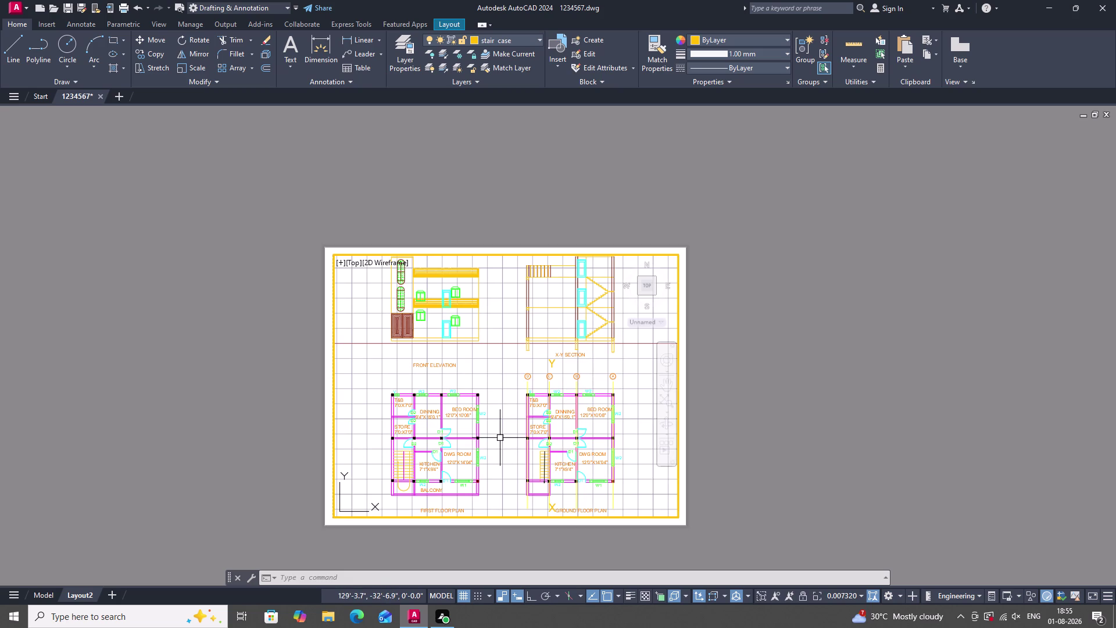
key(ctrl+p)
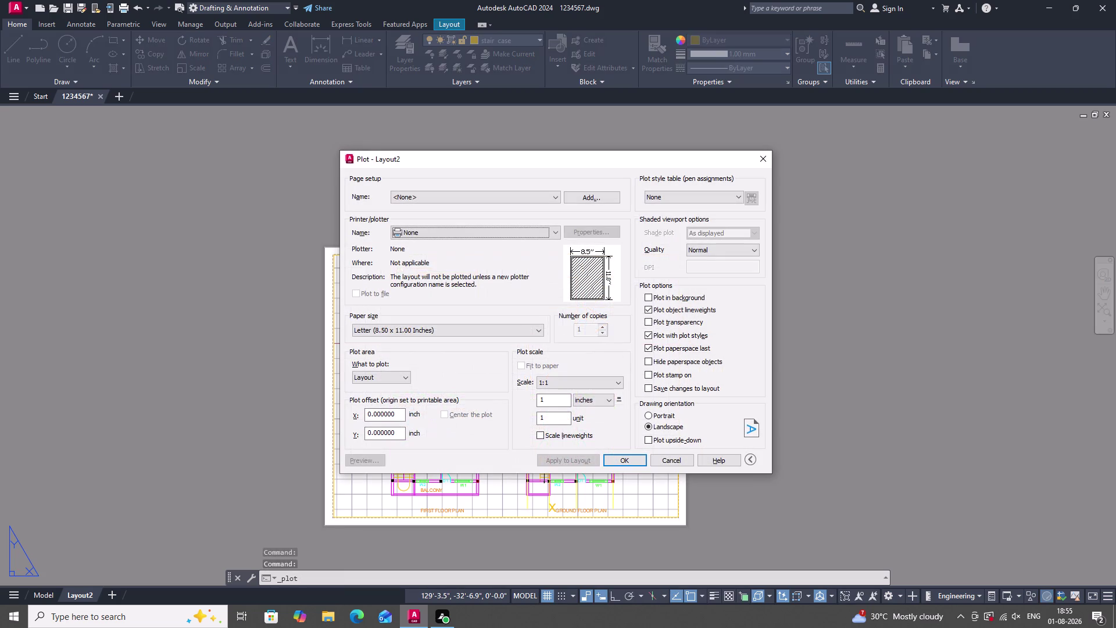
click(371, 459)
key(Escape)
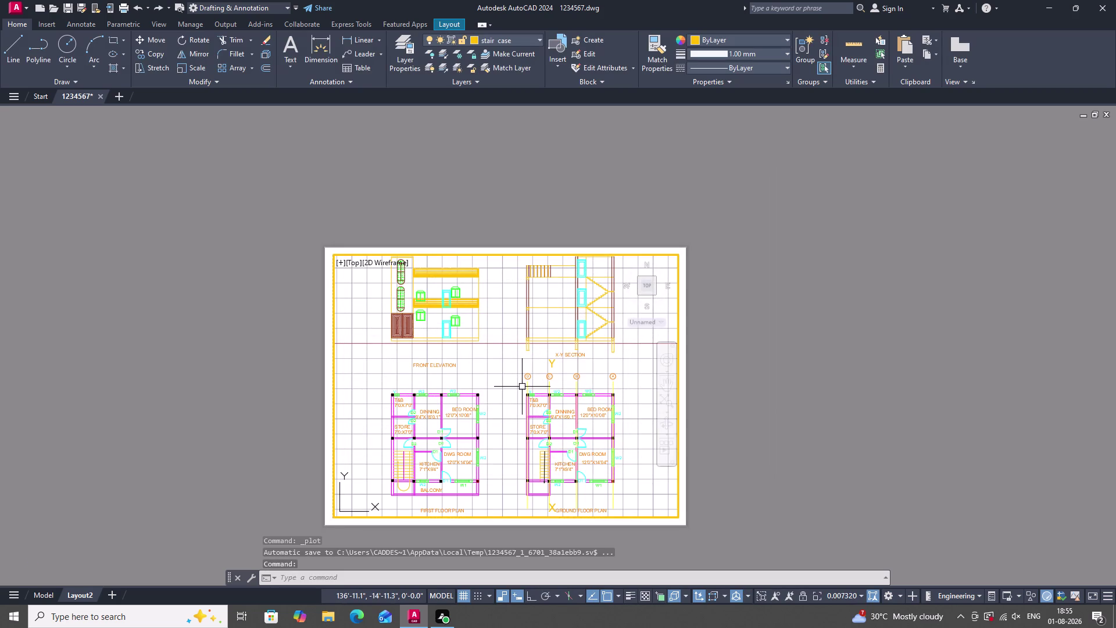
scroll(down, 3)
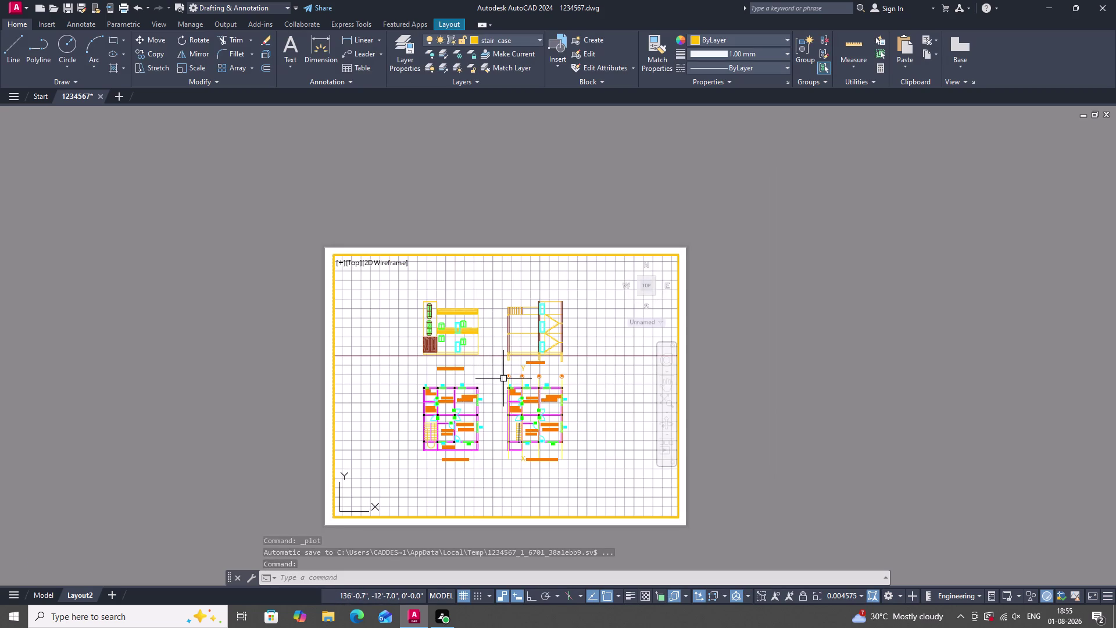
scroll(up, 3)
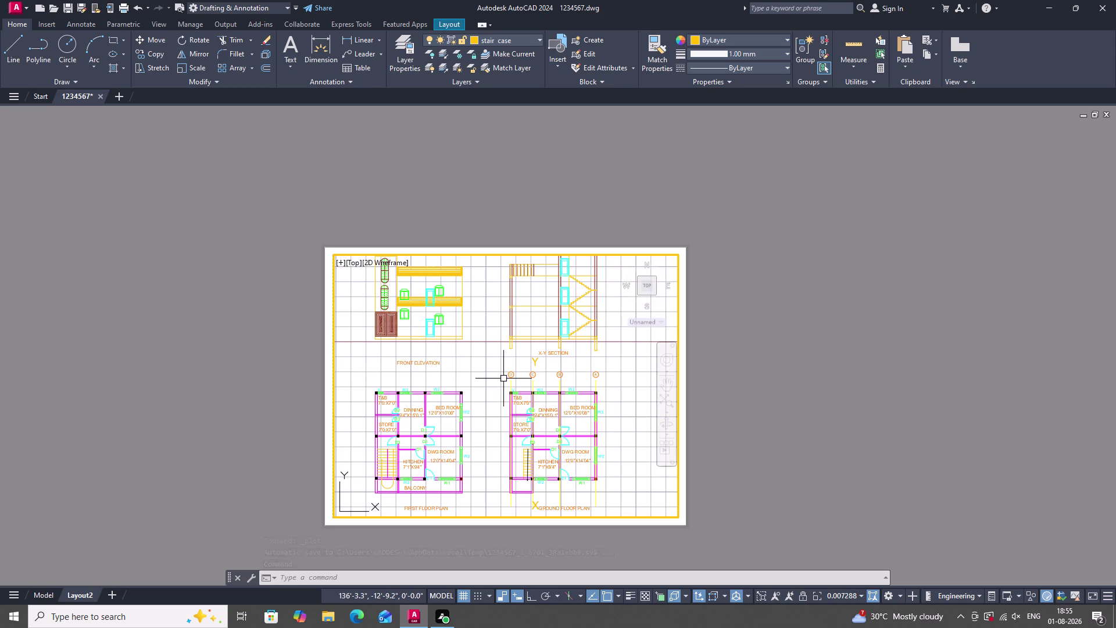
scroll(down, 3)
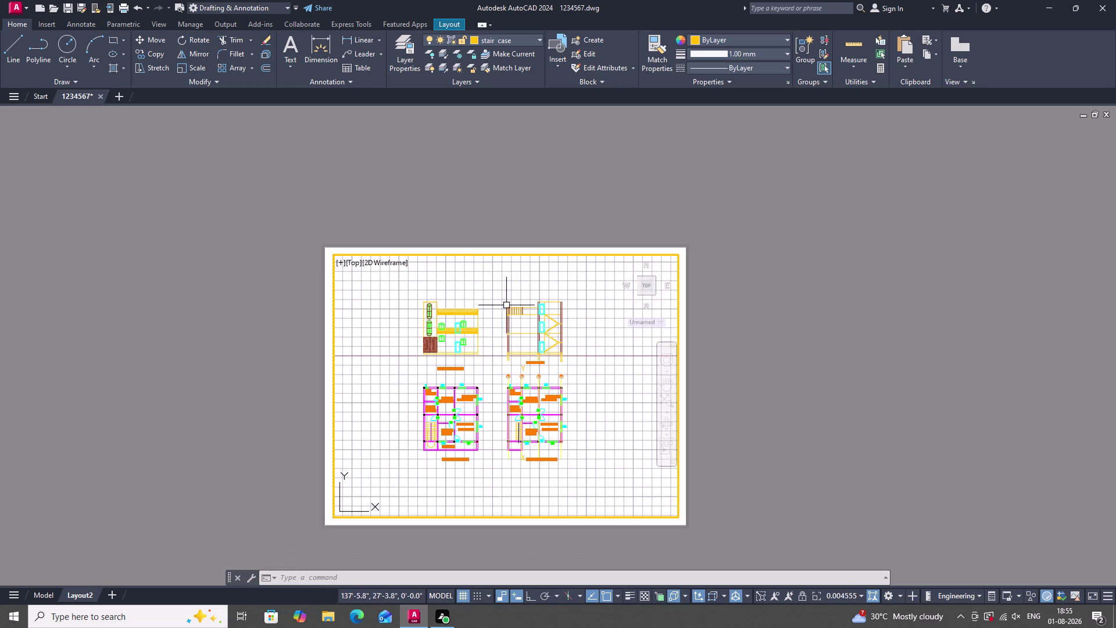
scroll(up, 3)
scroll(down, 3)
scroll(up, 3)
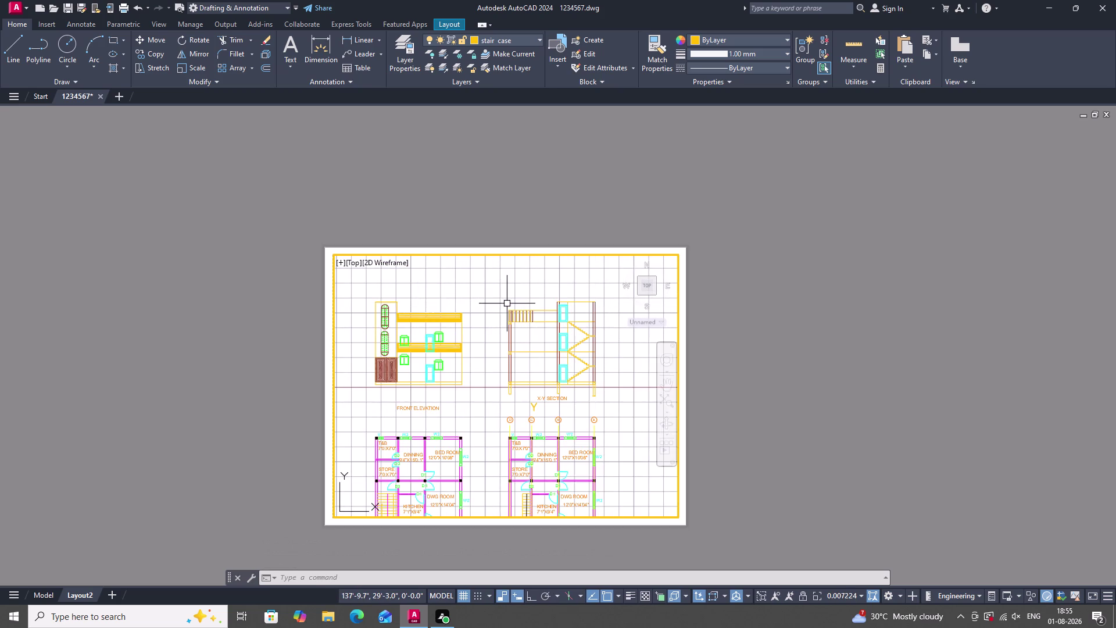
scroll(down, 3)
scroll(up, 3)
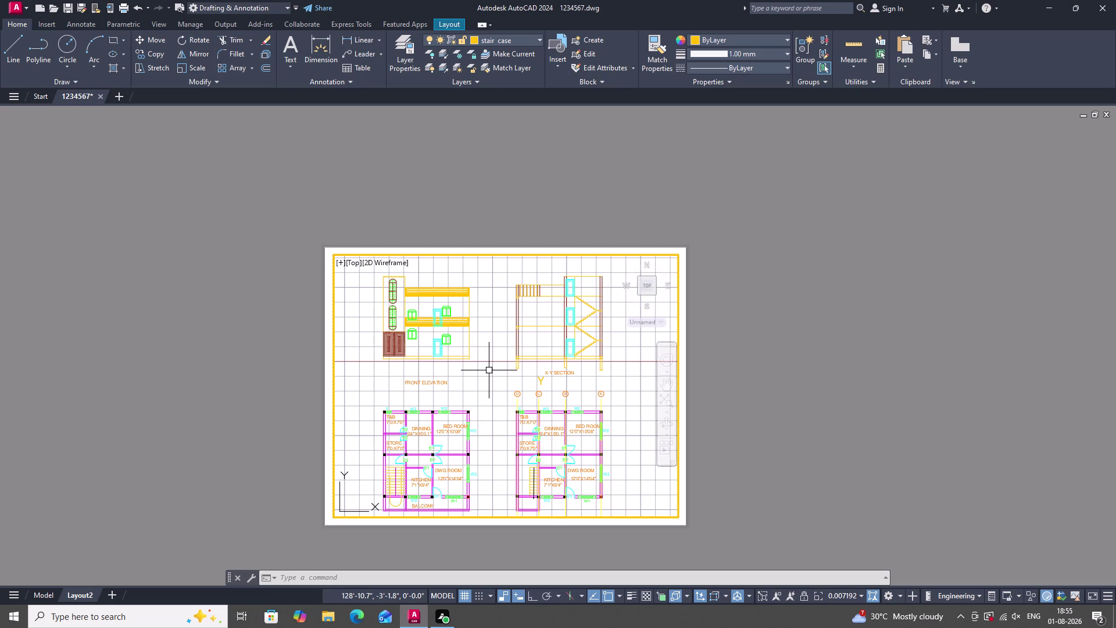
key(ctrl+p)
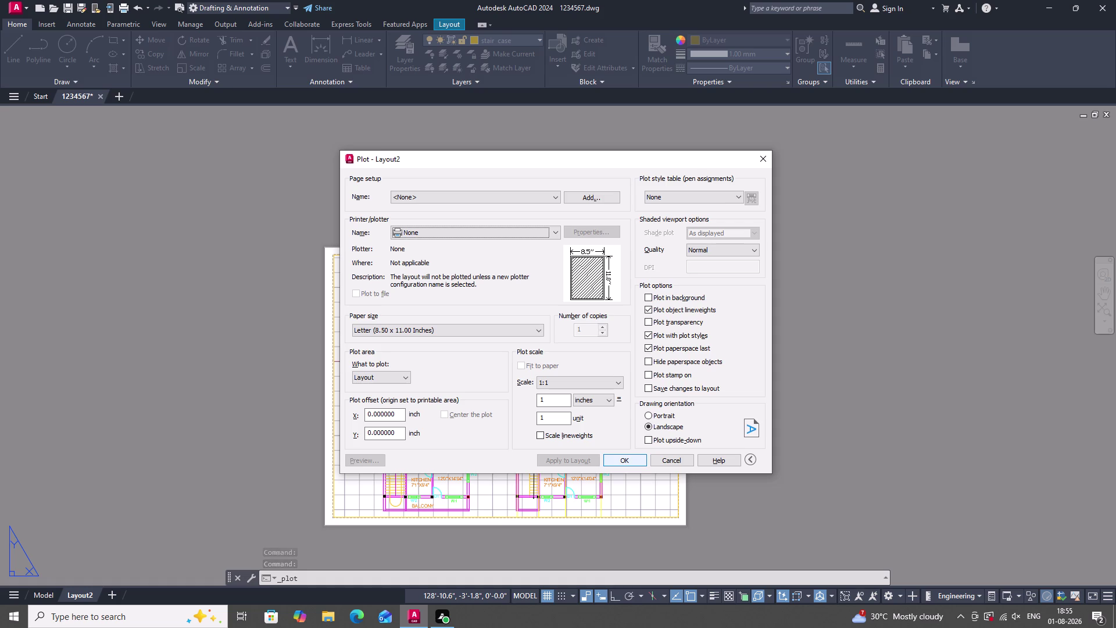
Select the DWG To PDF plotter and load the previous plot settings.
click(554, 230)
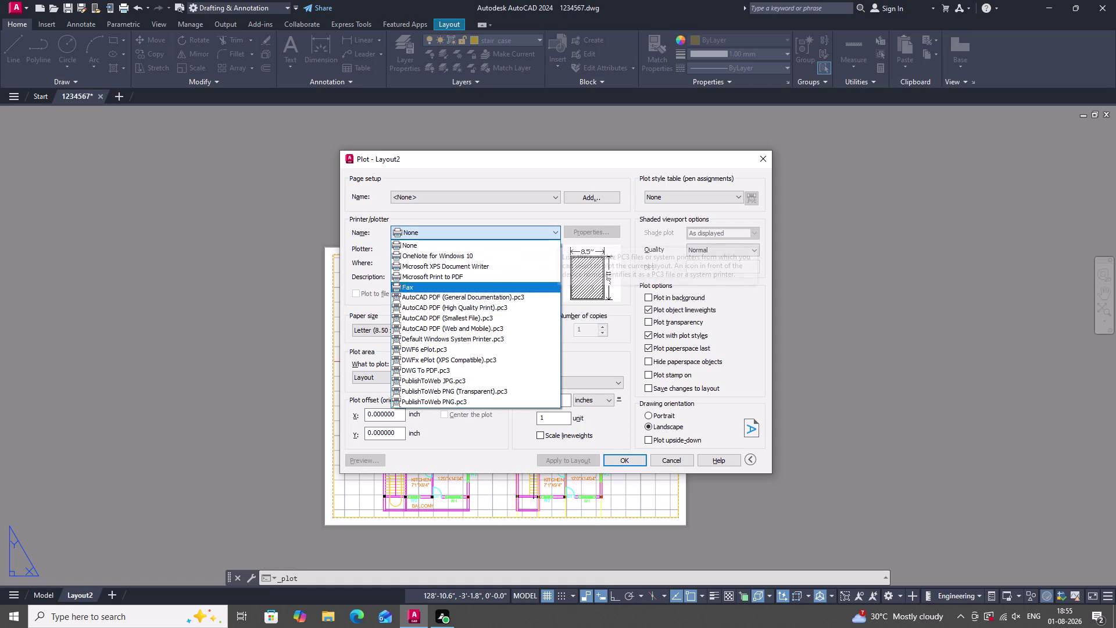
click(541, 369)
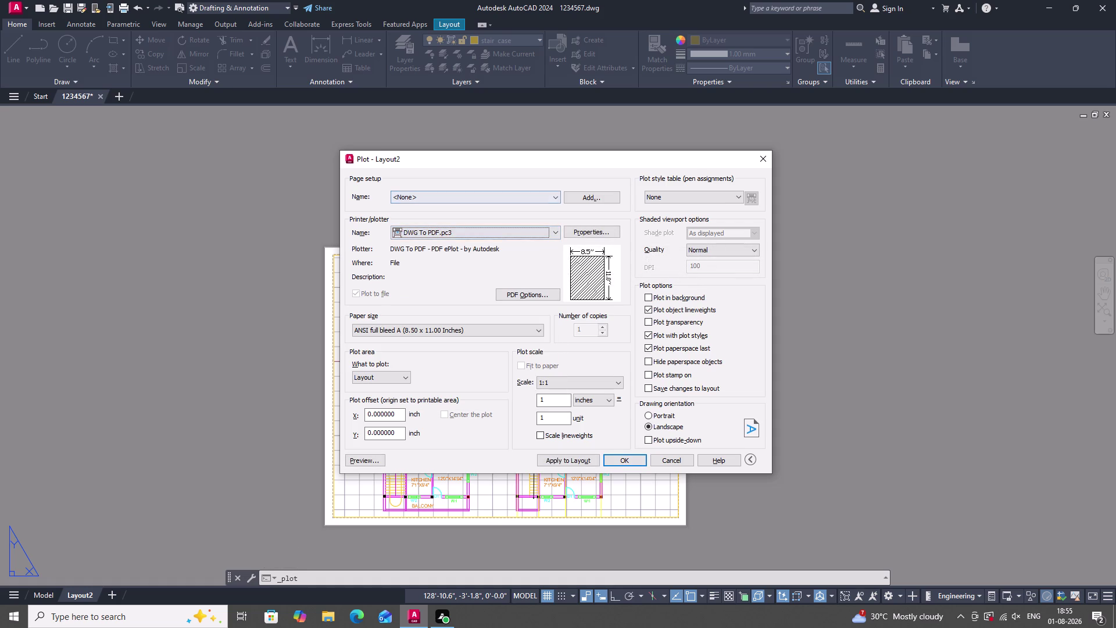
double_click(551, 195)
click(551, 195)
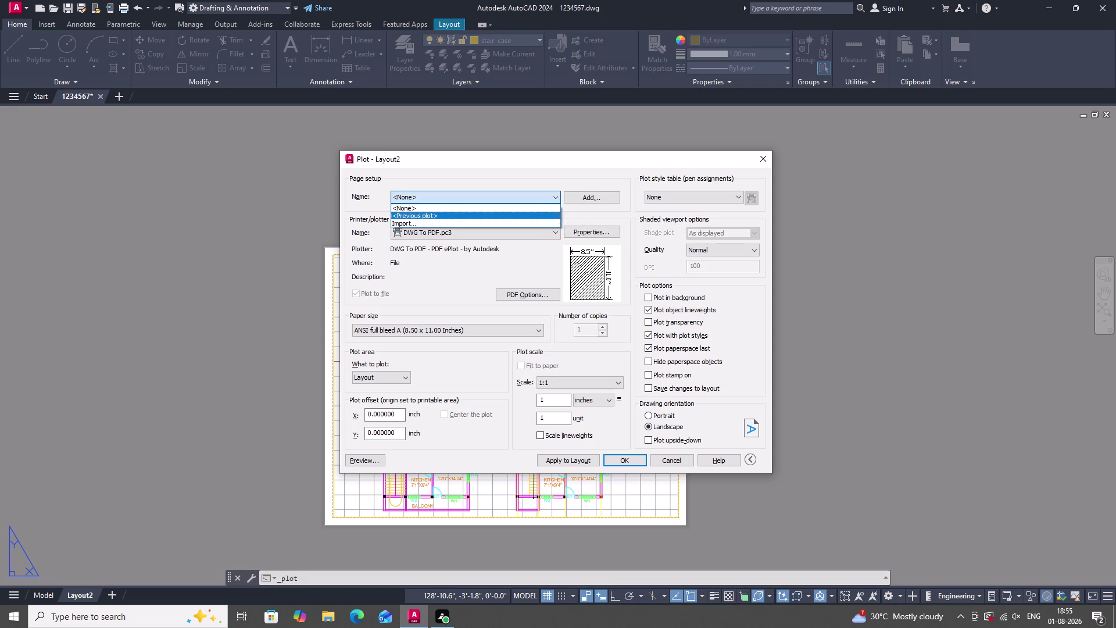
click(545, 215)
scroll(down, 3)
scroll(up, 3)
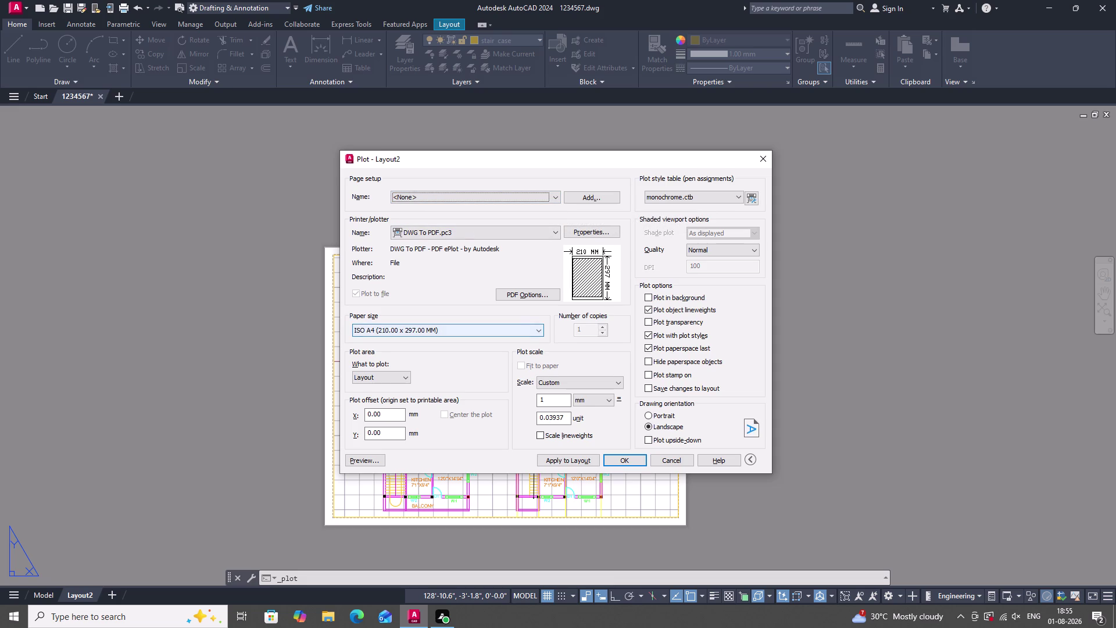
Set paper to ISO full bleed A3 at 1:1 scale and preview the plot.
click(542, 328)
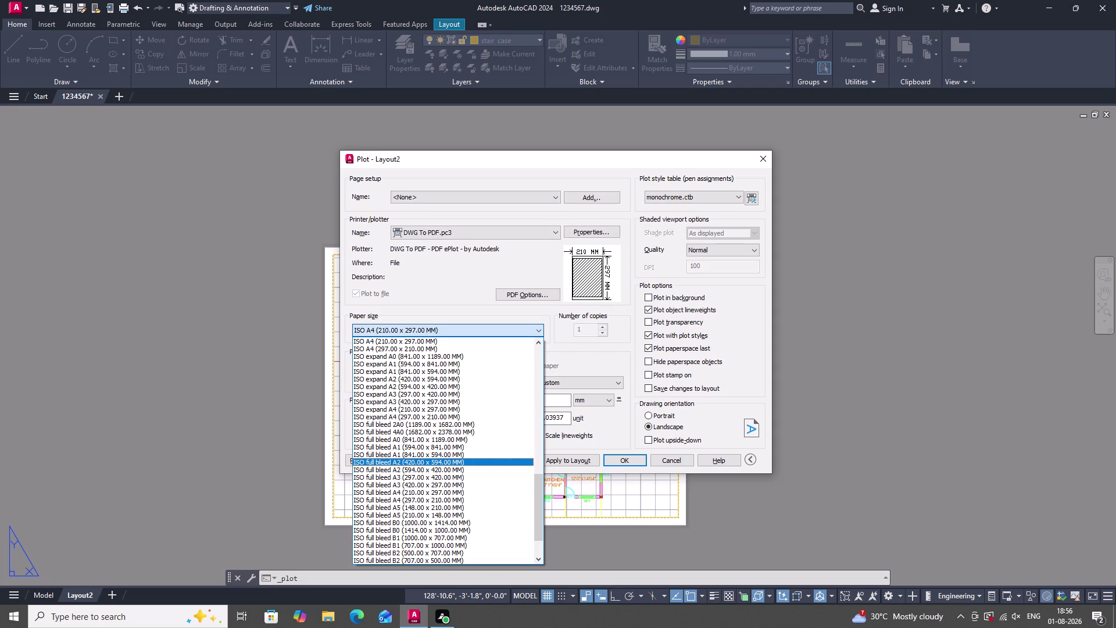
click(418, 485)
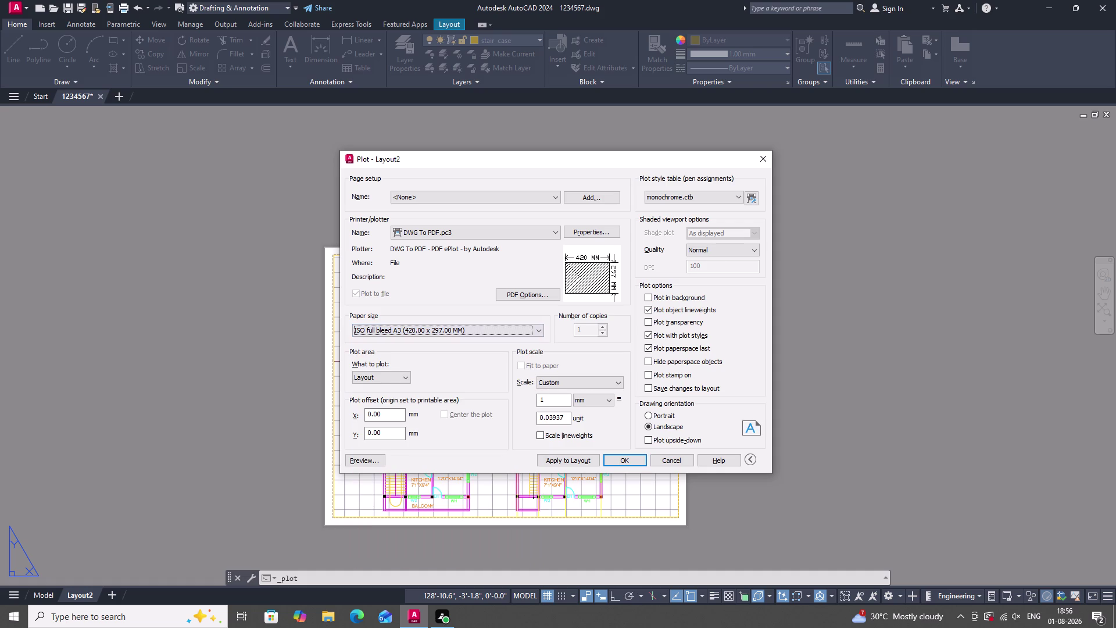
click(613, 378)
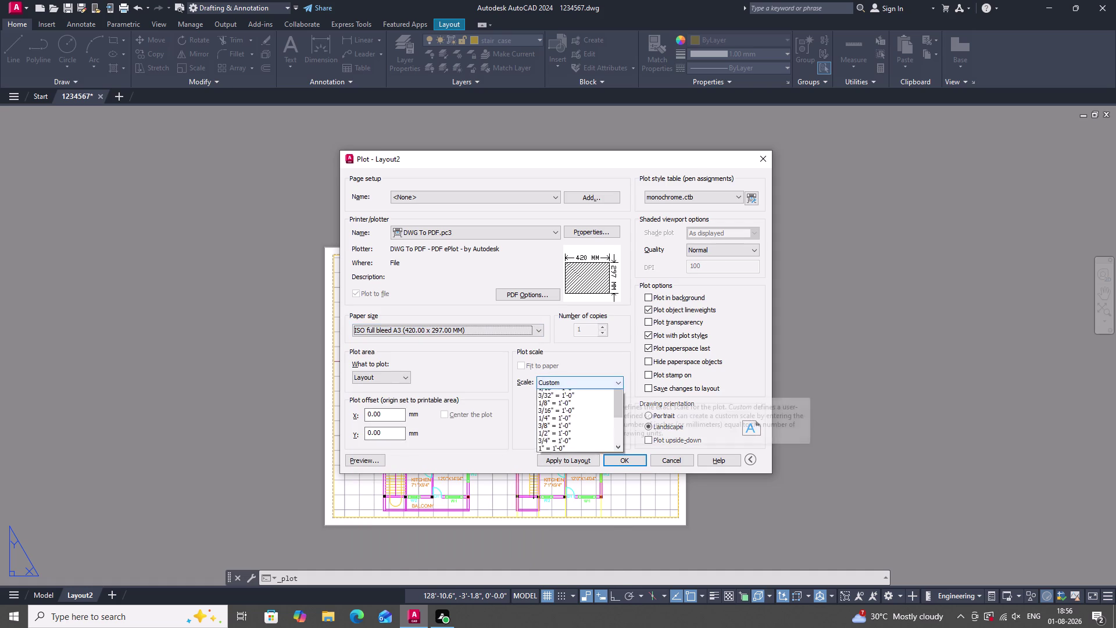
click(580, 398)
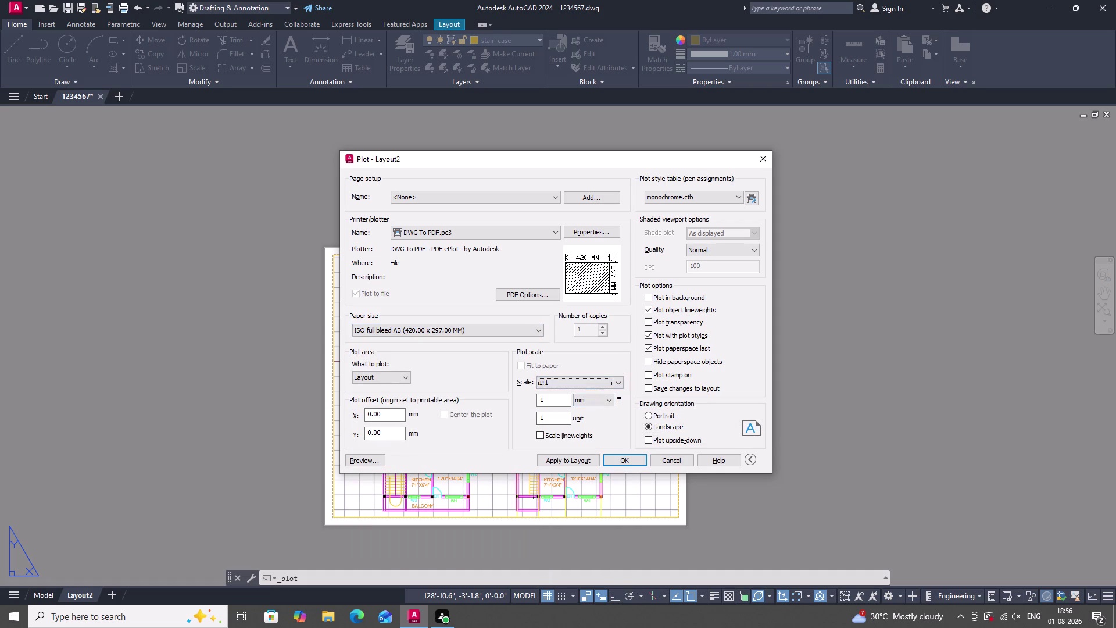
click(363, 463)
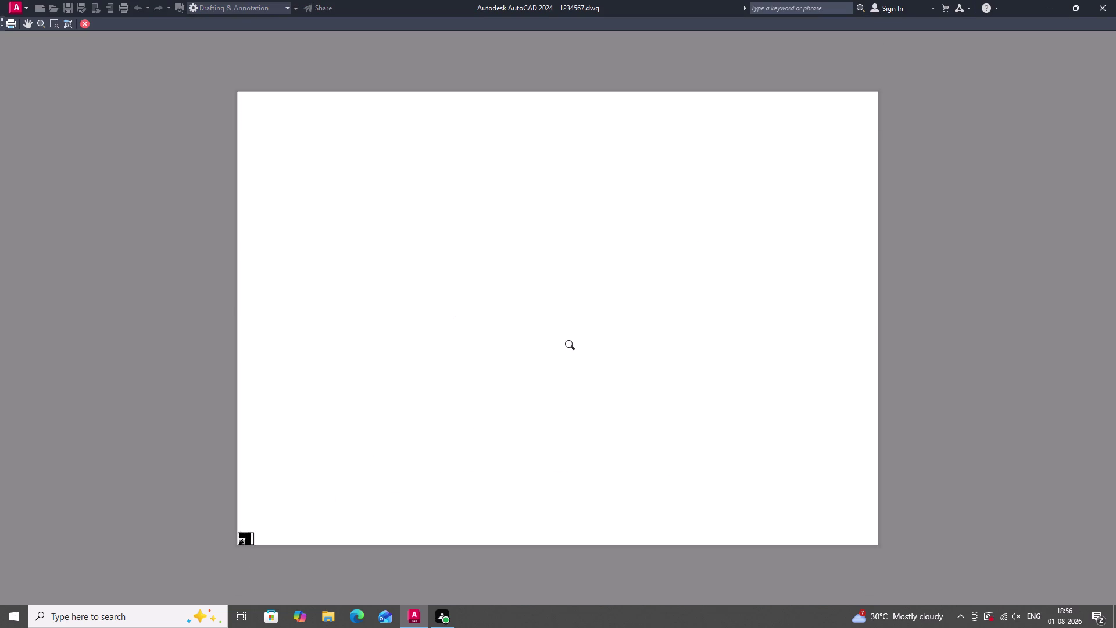
Leave the preview and cancel plotting before saving 1234567-Layout2.pdf.
key(Escape)
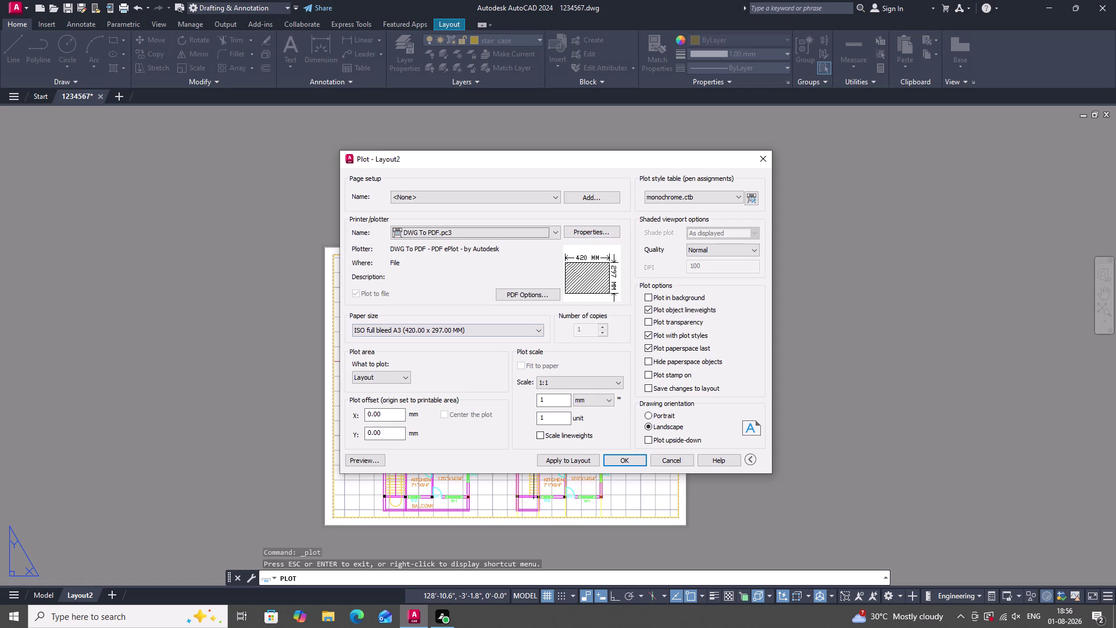
click(630, 460)
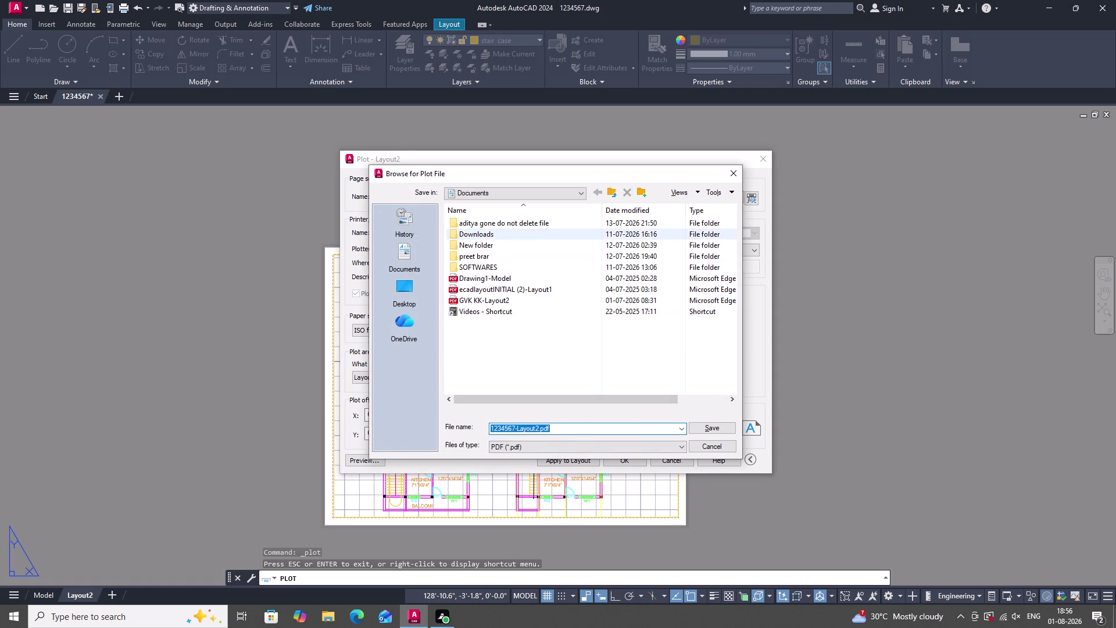
key(Escape)
click(764, 161)
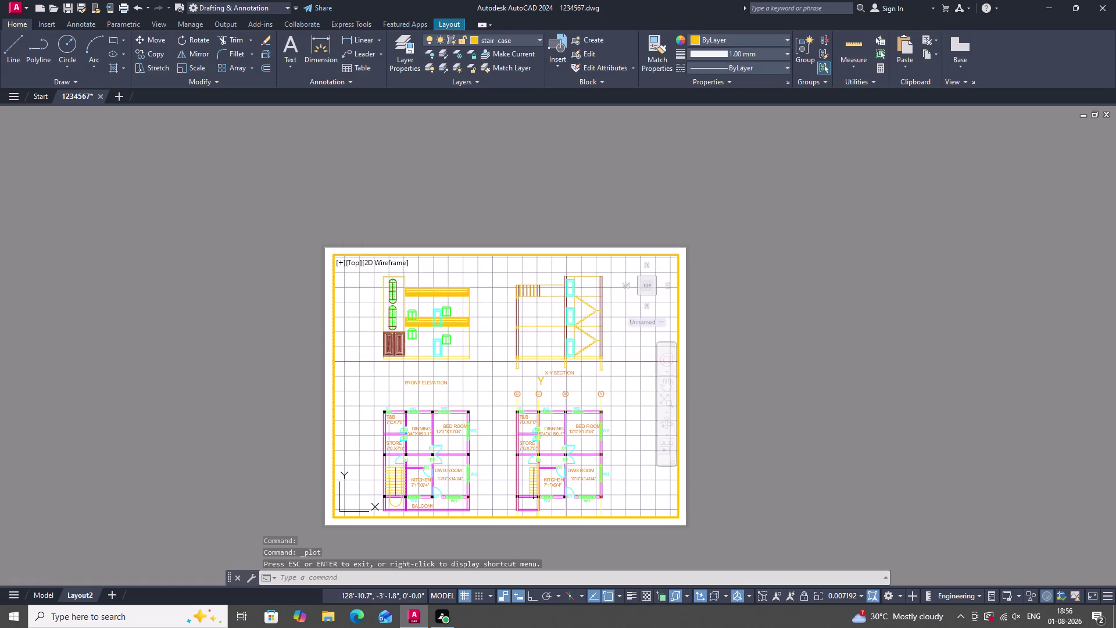
Zoom out inside the Layout2 viewport so the drawings appear smaller.
scroll(down, 3)
scroll(up, 3)
scroll(down, 3)
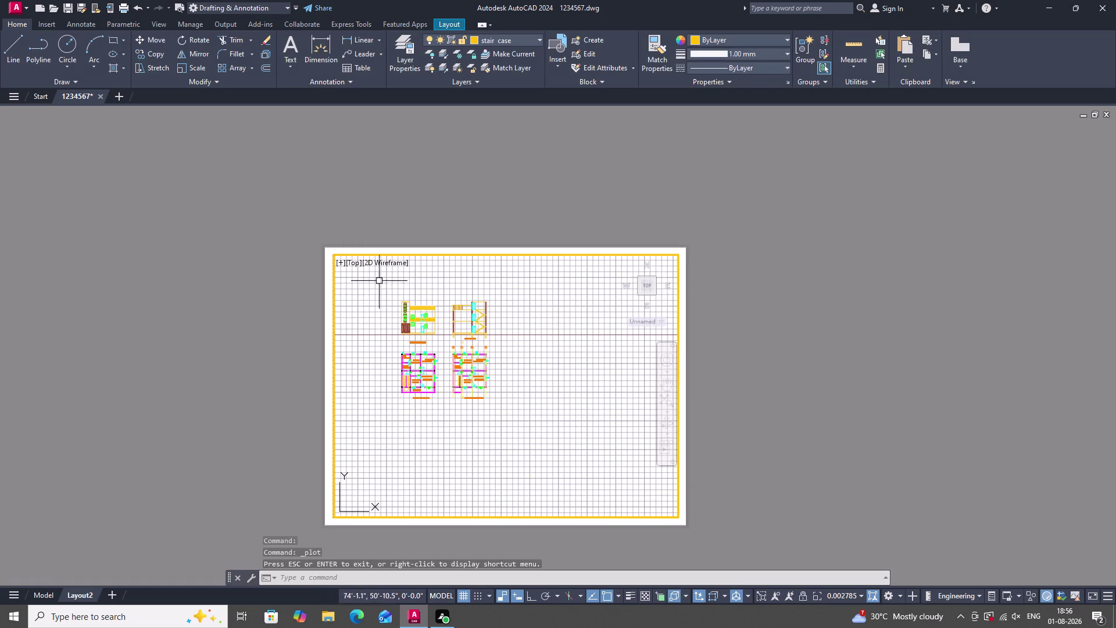
right_click(81, 592)
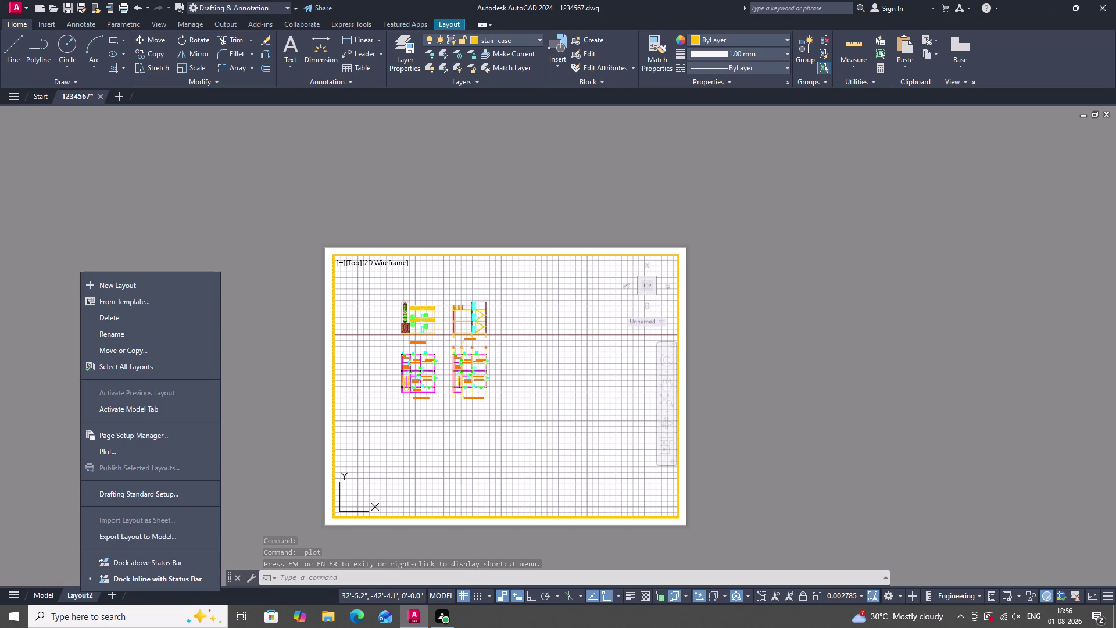
Modify Layout2's page setup to use the DWG To PDF output device.
click(134, 434)
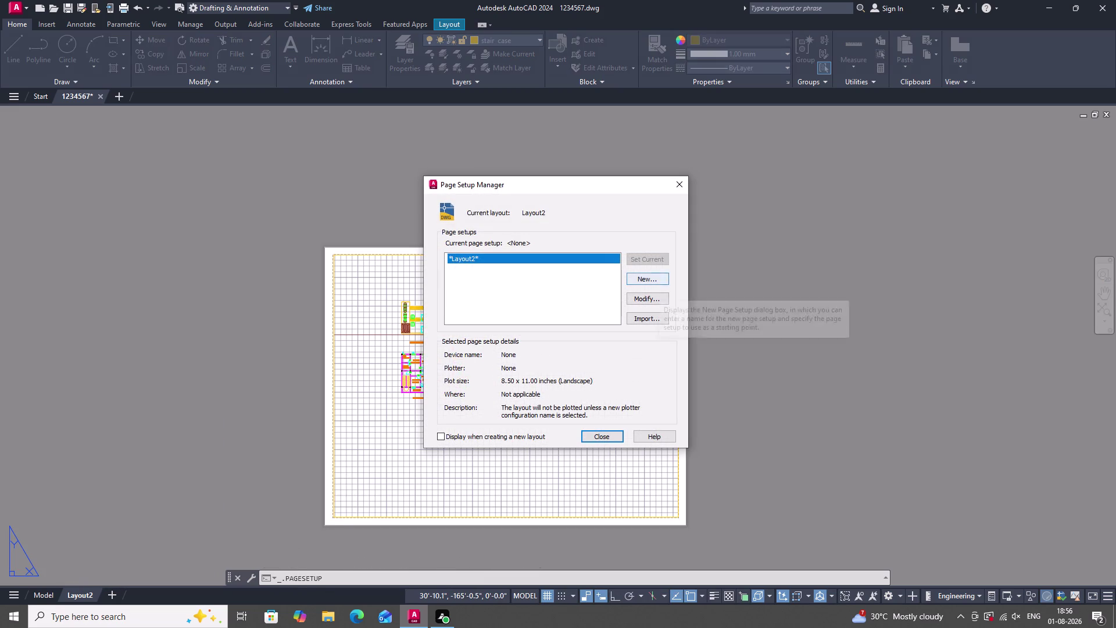
click(654, 300)
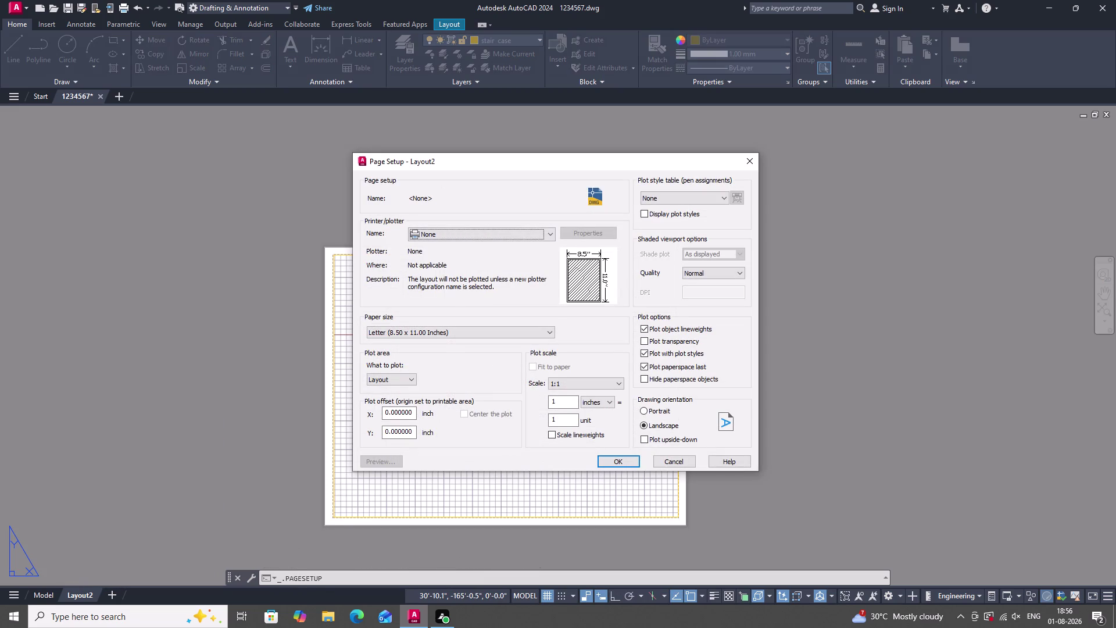
click(552, 233)
click(481, 372)
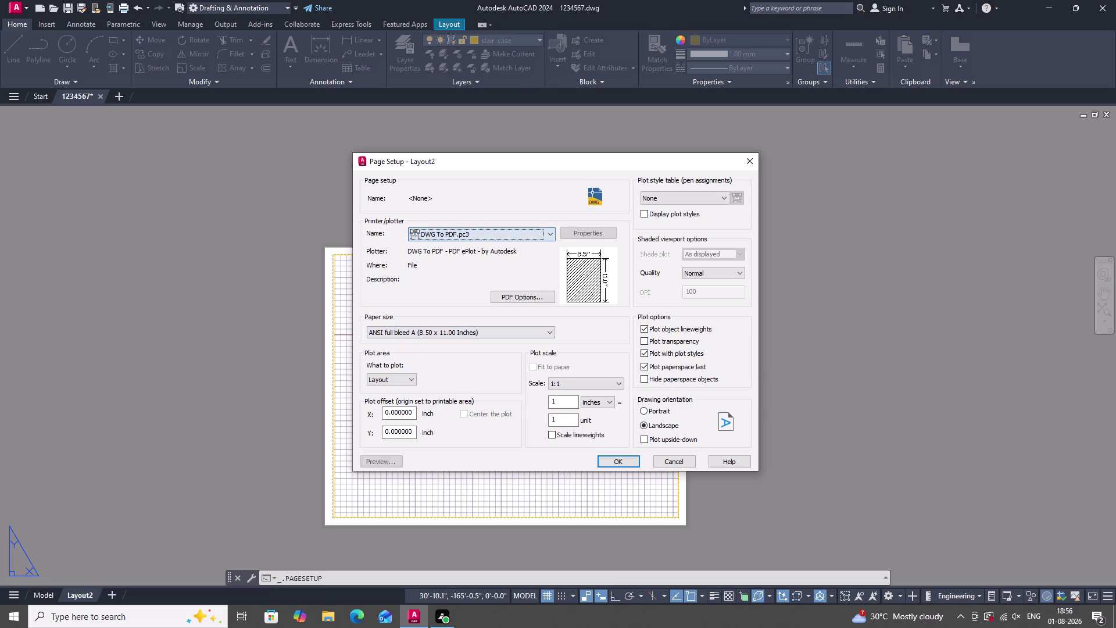
Set paper to ISO full bleed A3 at 1:1, confirm, and close the manager.
click(543, 331)
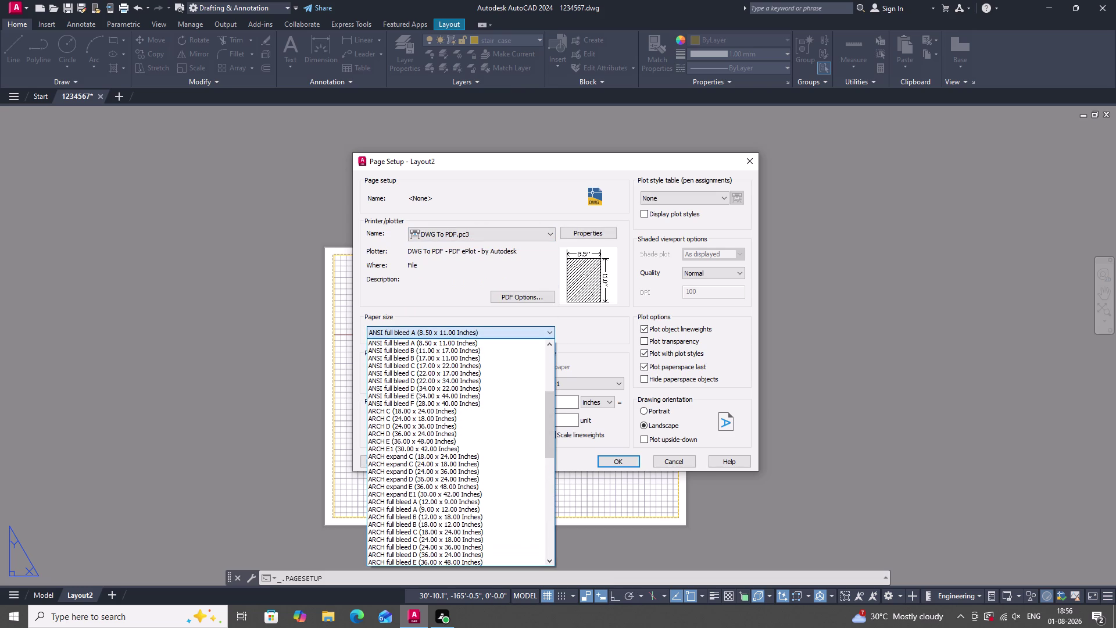
scroll(down, 3)
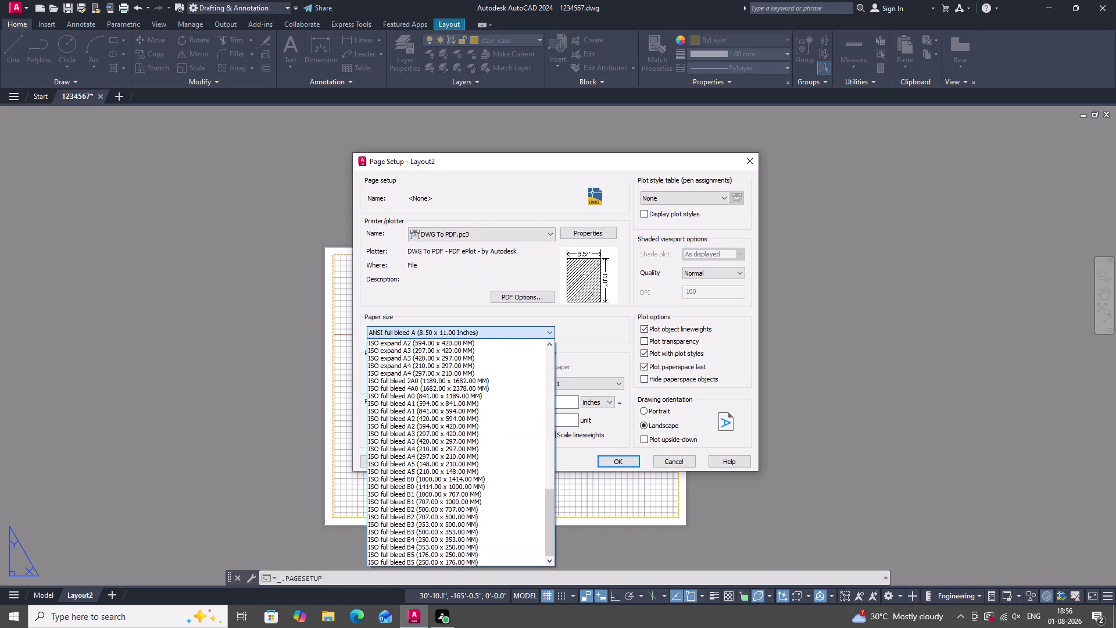
click(420, 441)
click(609, 383)
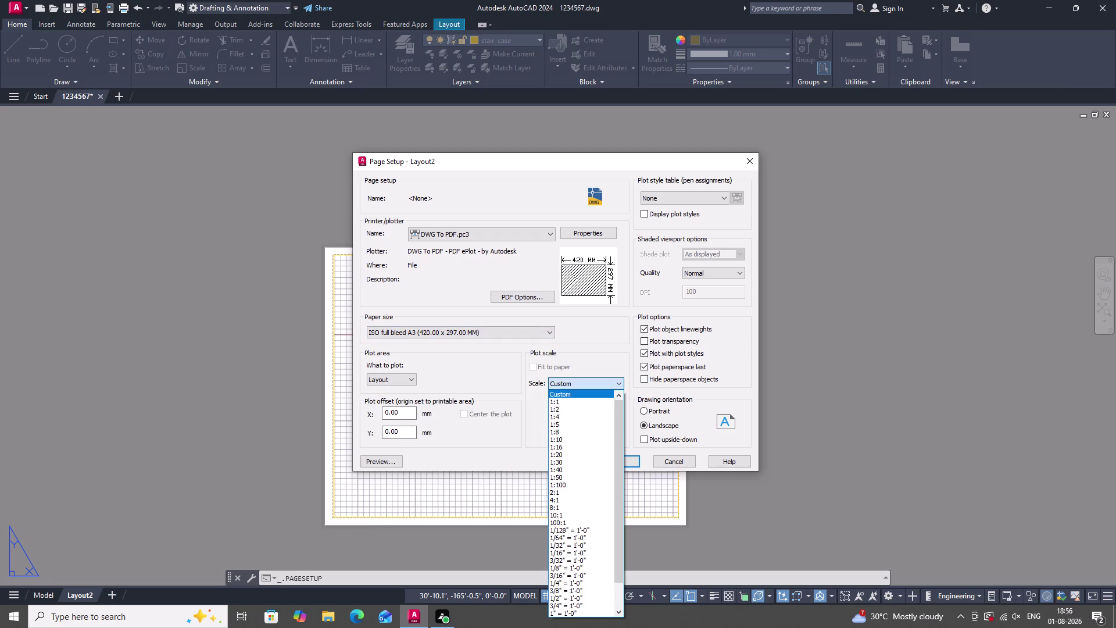
click(600, 401)
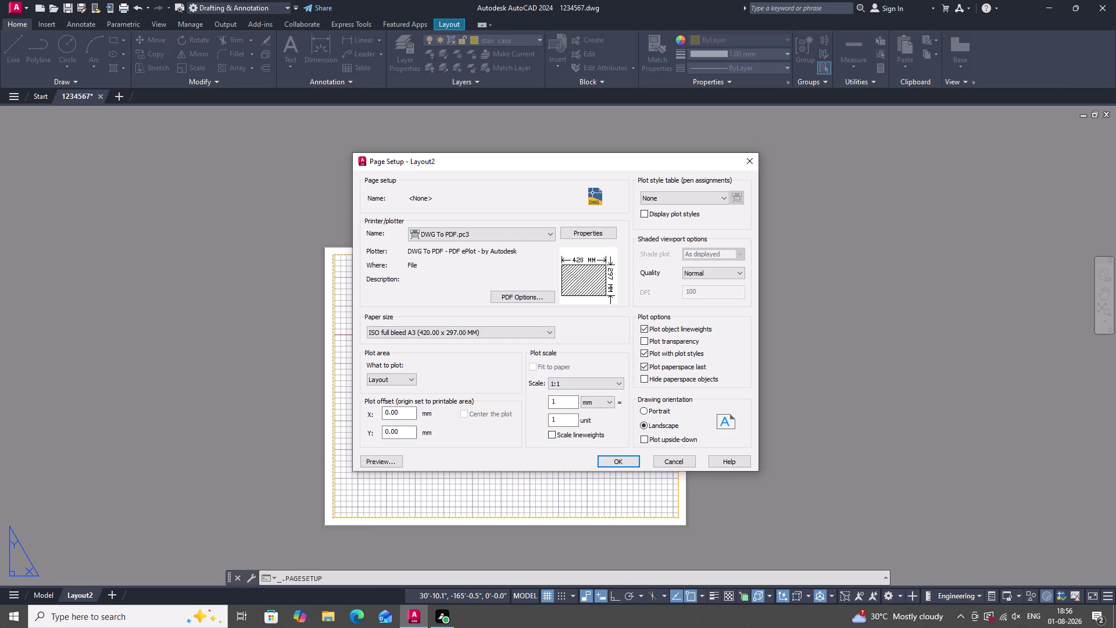
click(619, 462)
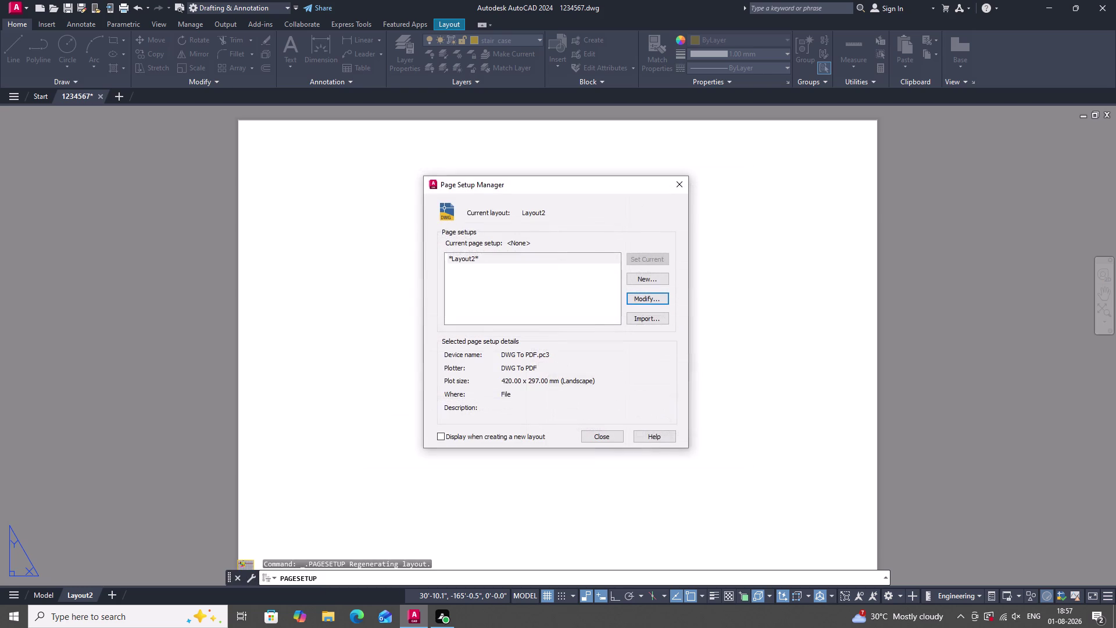
scroll(down, 3)
scroll(down, 3)
click(680, 185)
scroll(down, 3)
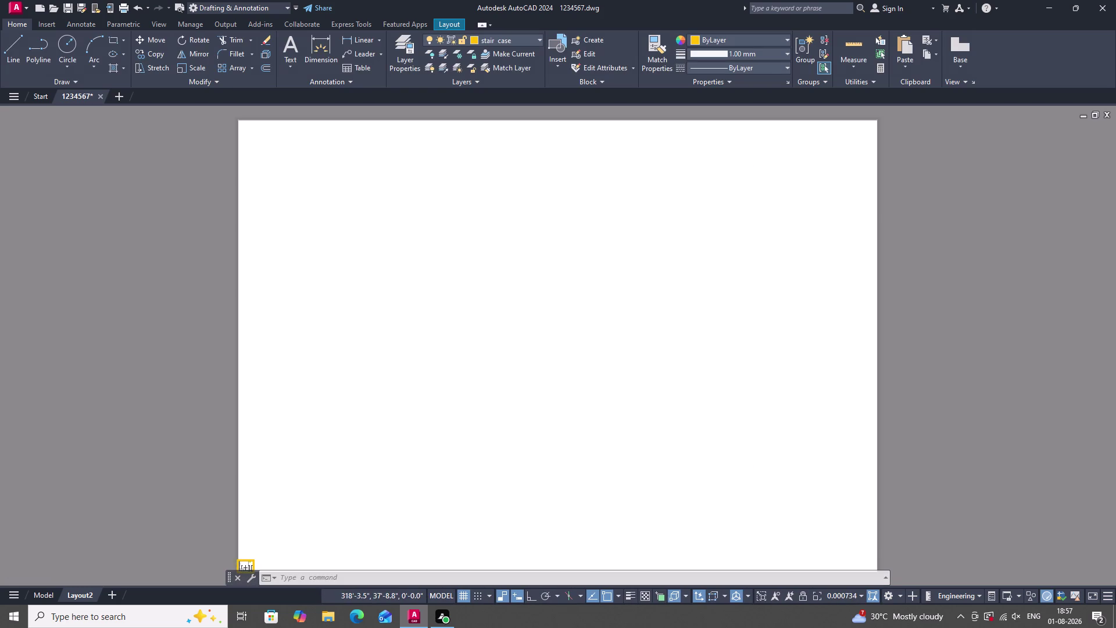
Zoom out to the whole Layout2 sheet and select the tiny corner viewport.
scroll(down, 3)
click(188, 396)
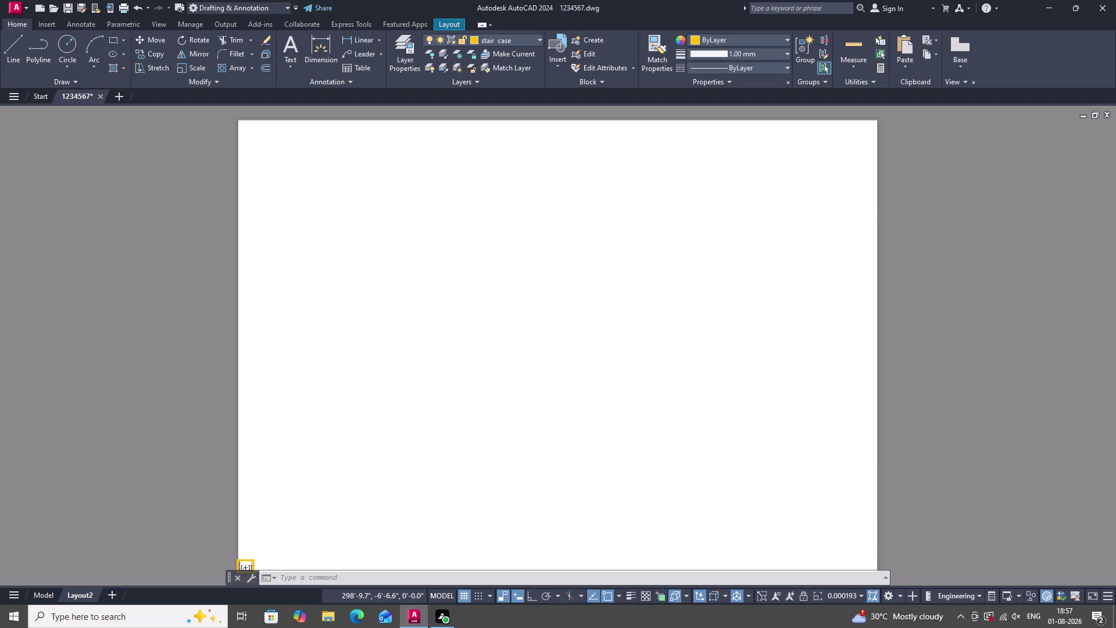
double_click(987, 396)
scroll(down, 3)
scroll(up, 3)
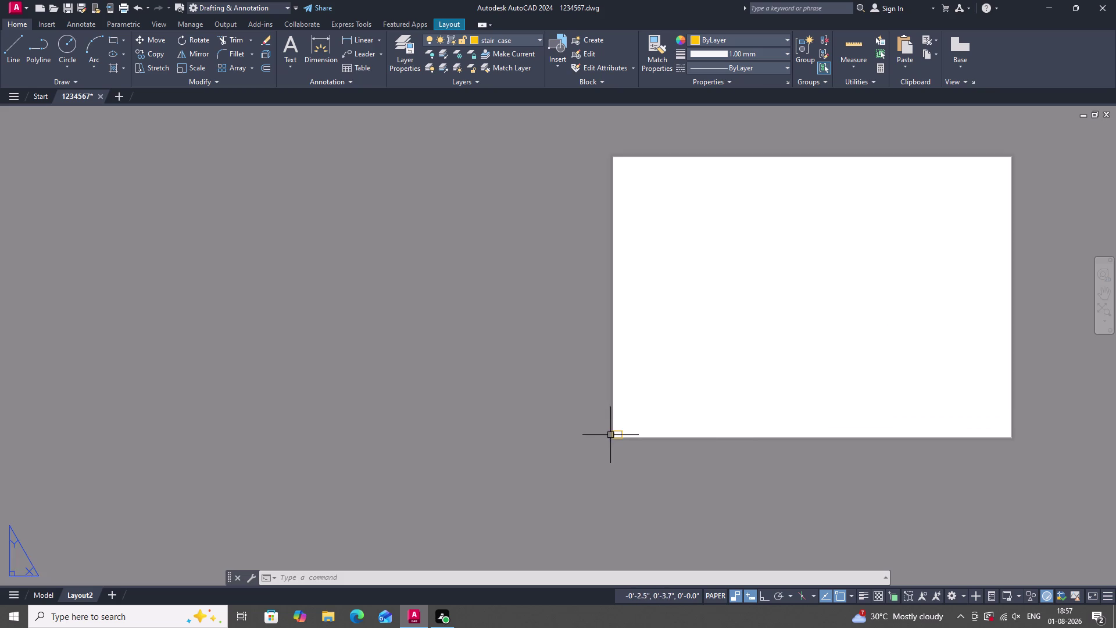
scroll(up, 3)
click(658, 426)
right_click(507, 323)
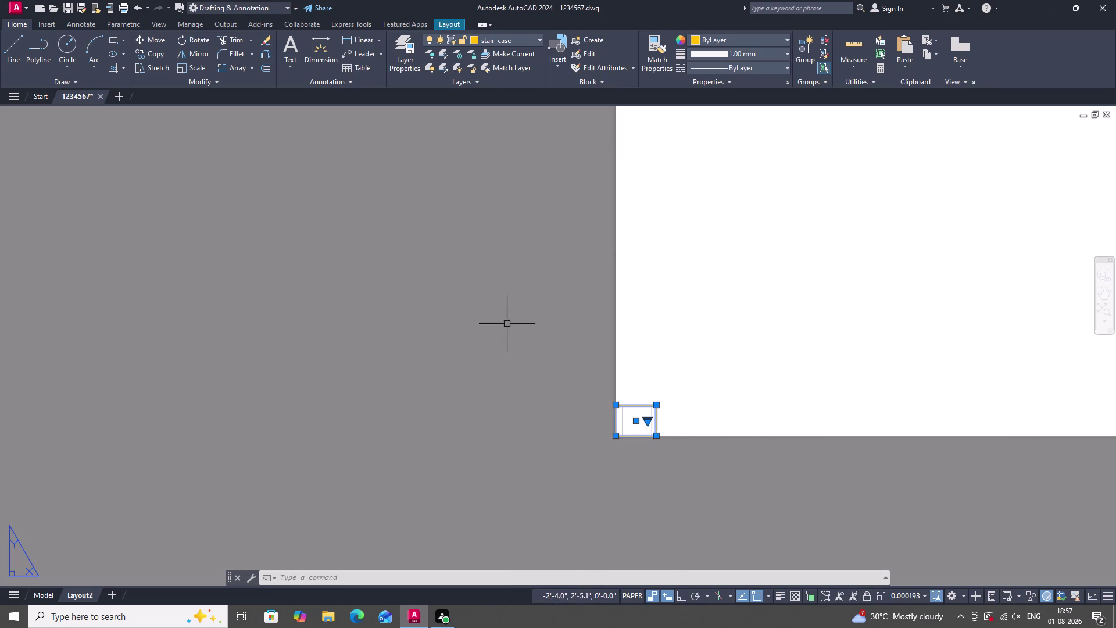
triple_click(543, 396)
scroll(down, 3)
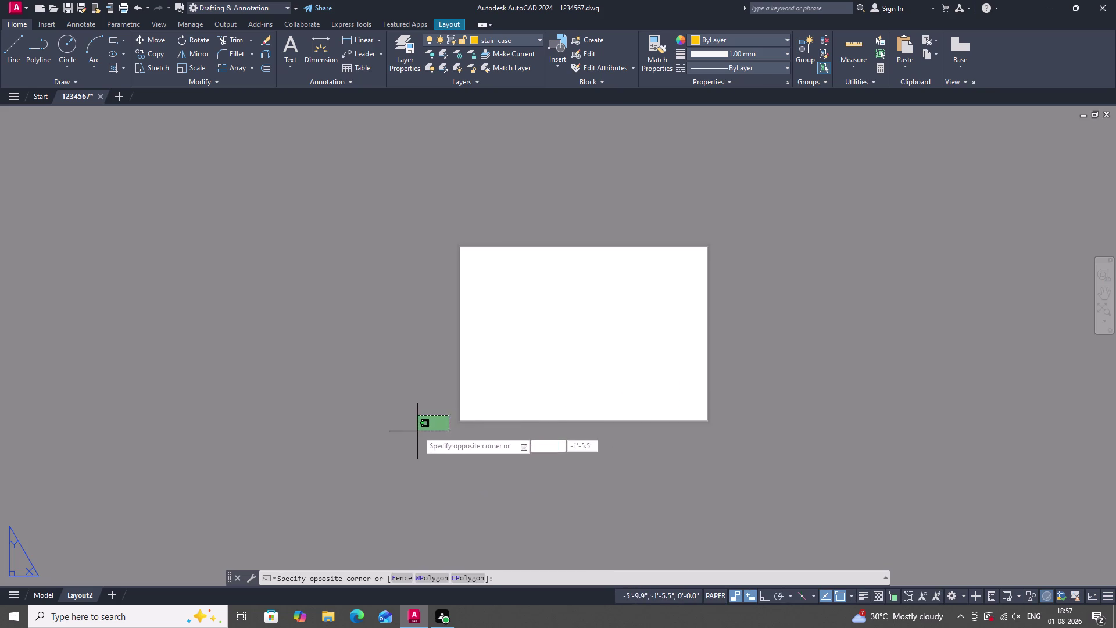
click(417, 431)
scroll(down, 3)
scroll(up, 3)
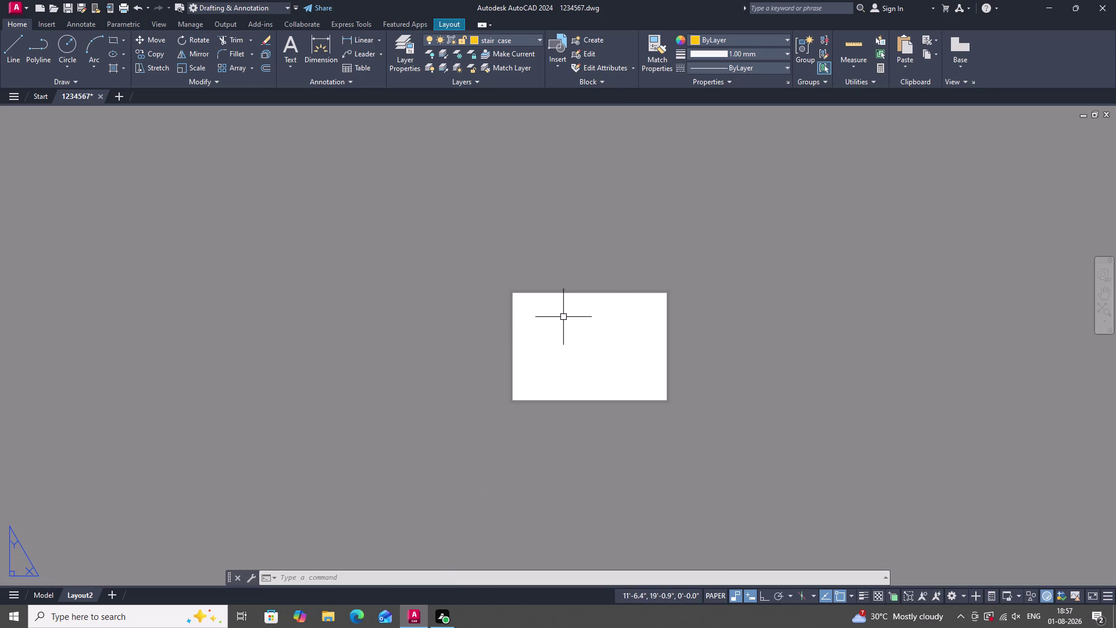
Create a new viewport with MVIEW across the sheet and enter it.
text(MV)
key(space)
scroll(up, 3)
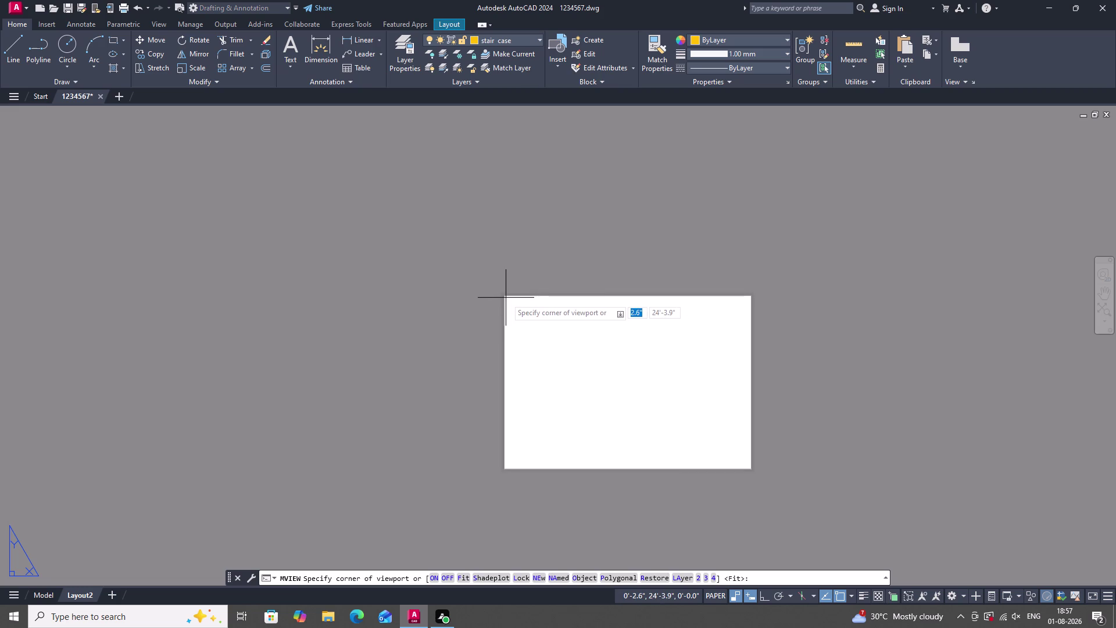
click(506, 298)
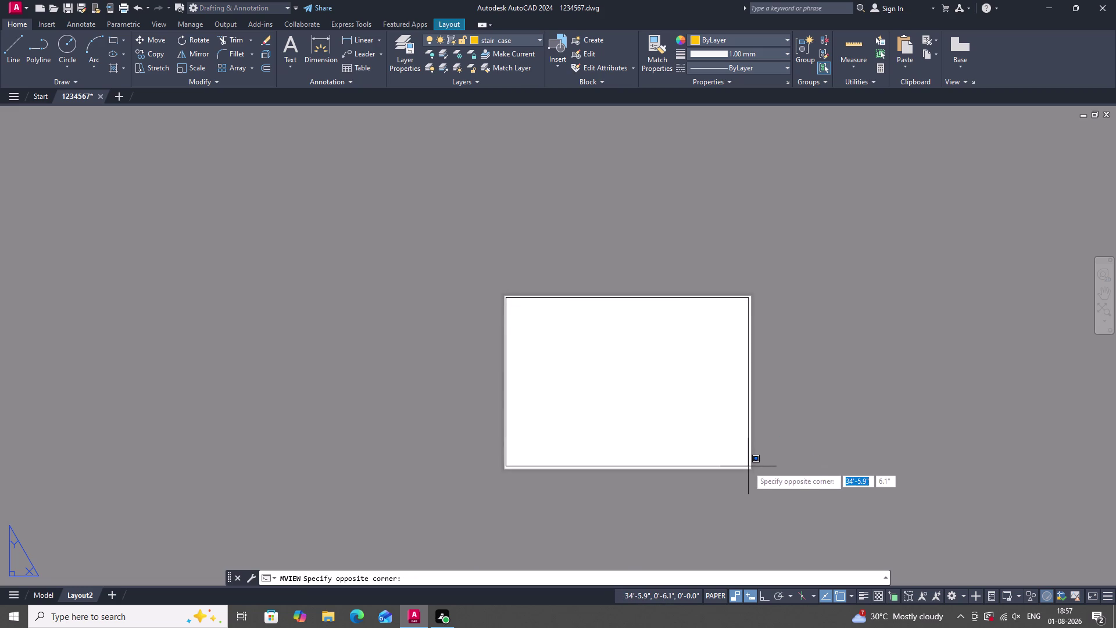
click(749, 466)
scroll(down, 3)
scroll(up, 3)
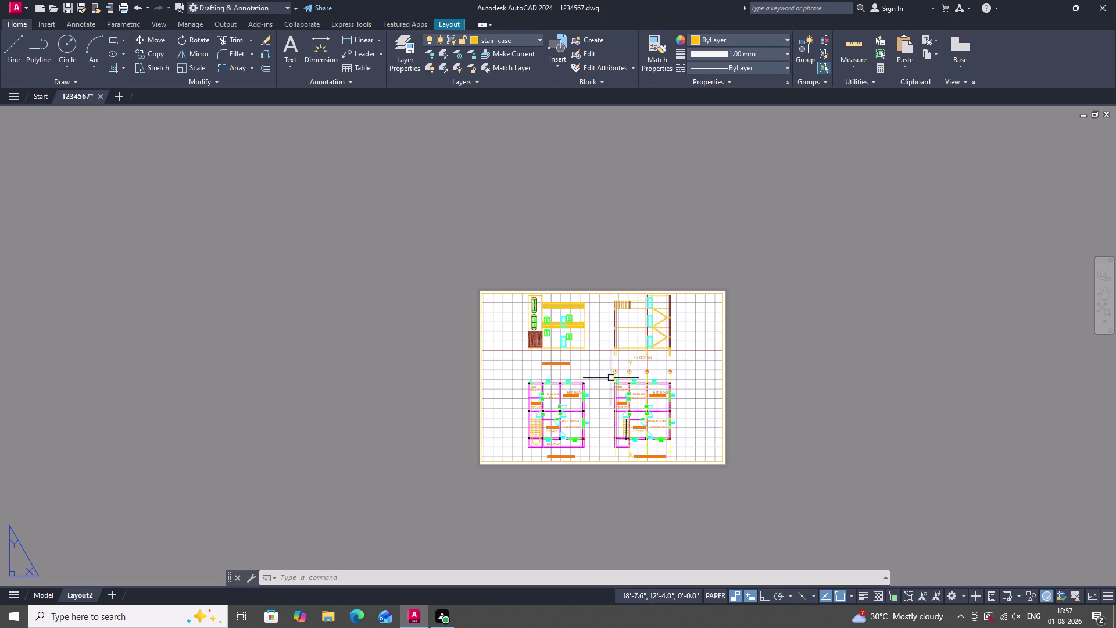
double_click(679, 398)
scroll(down, 3)
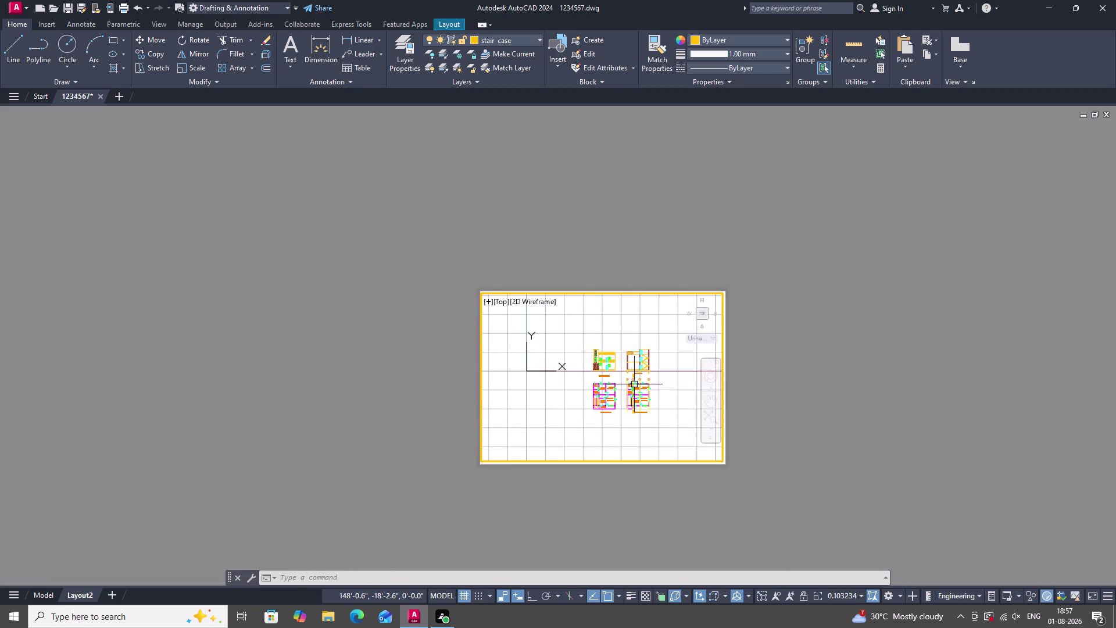
scroll(up, 3)
Zoom Object onto all house drawings to fill the viewport, then open the Plot dialog.
key(z)
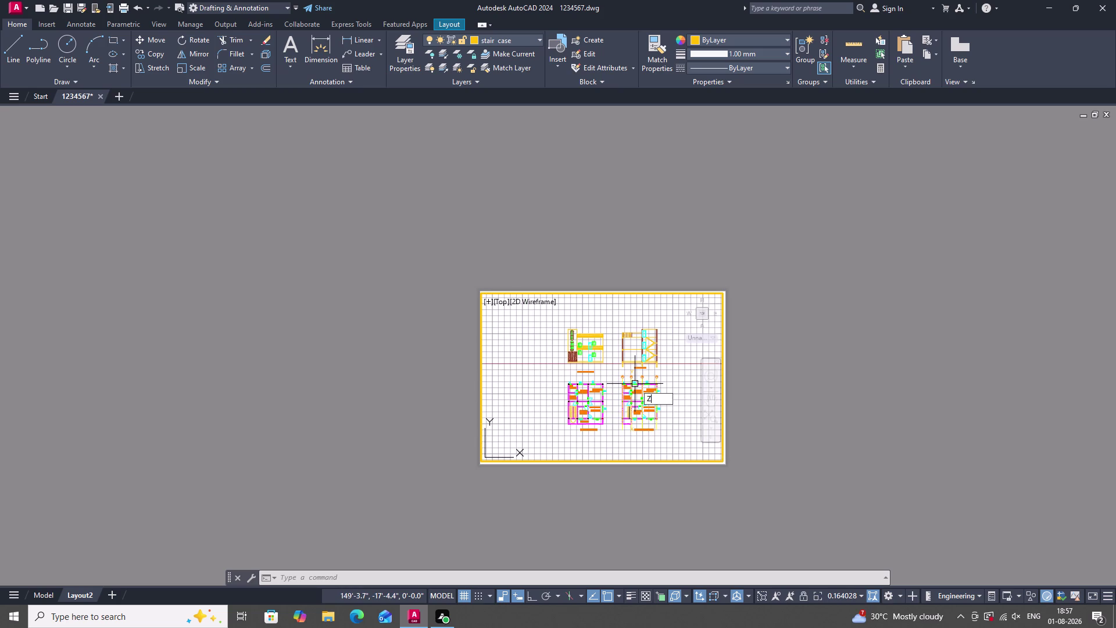
key(Return)
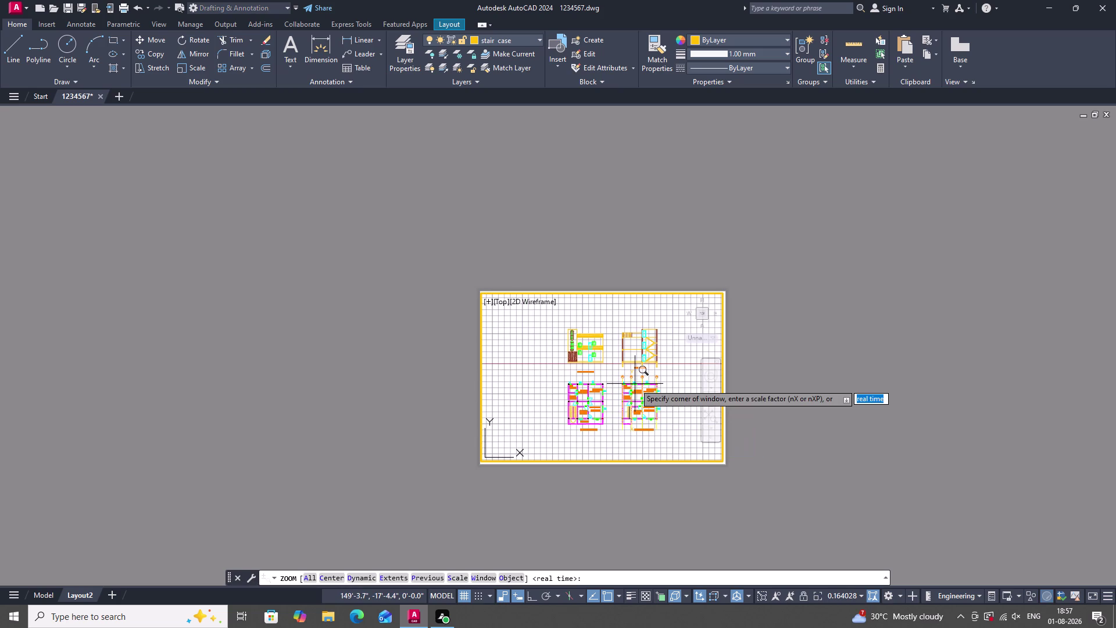
key(o)
key(Return)
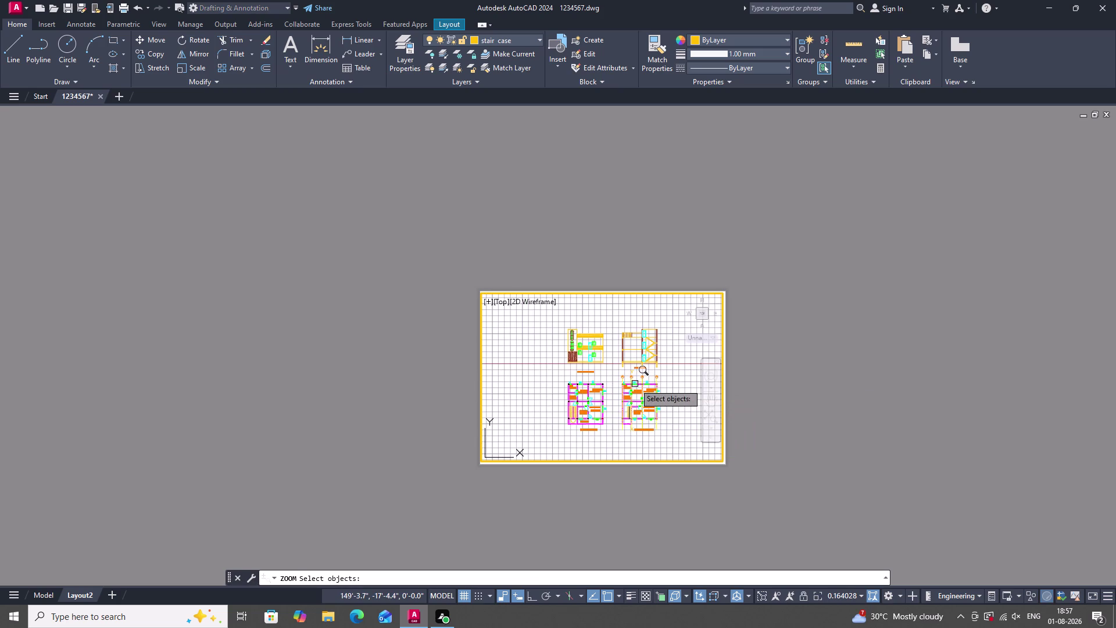
click(552, 317)
double_click(682, 439)
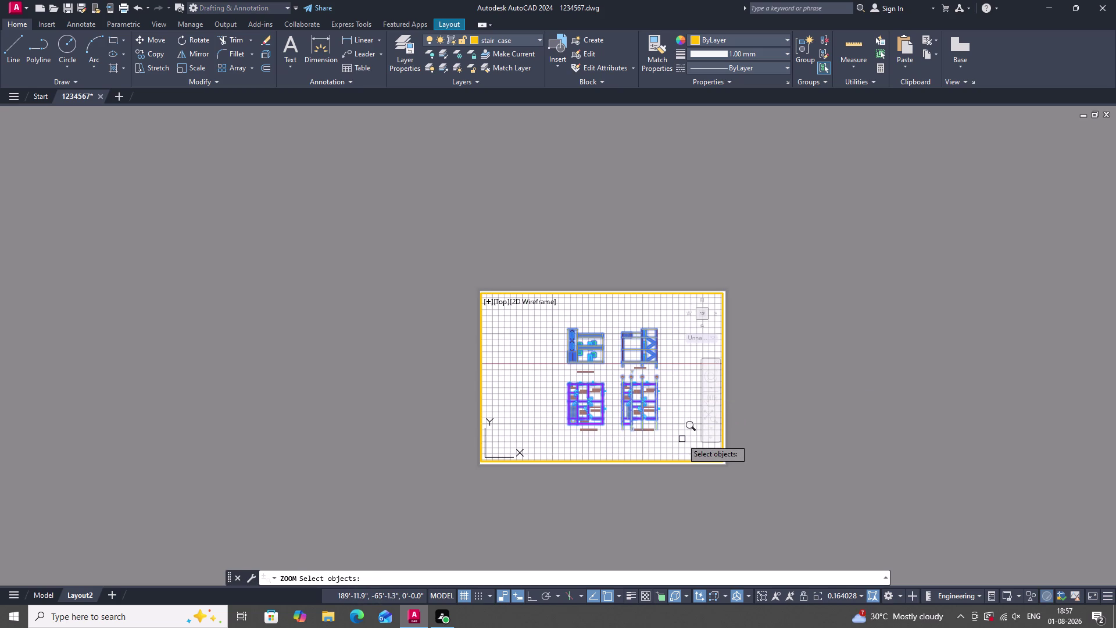
key(Return)
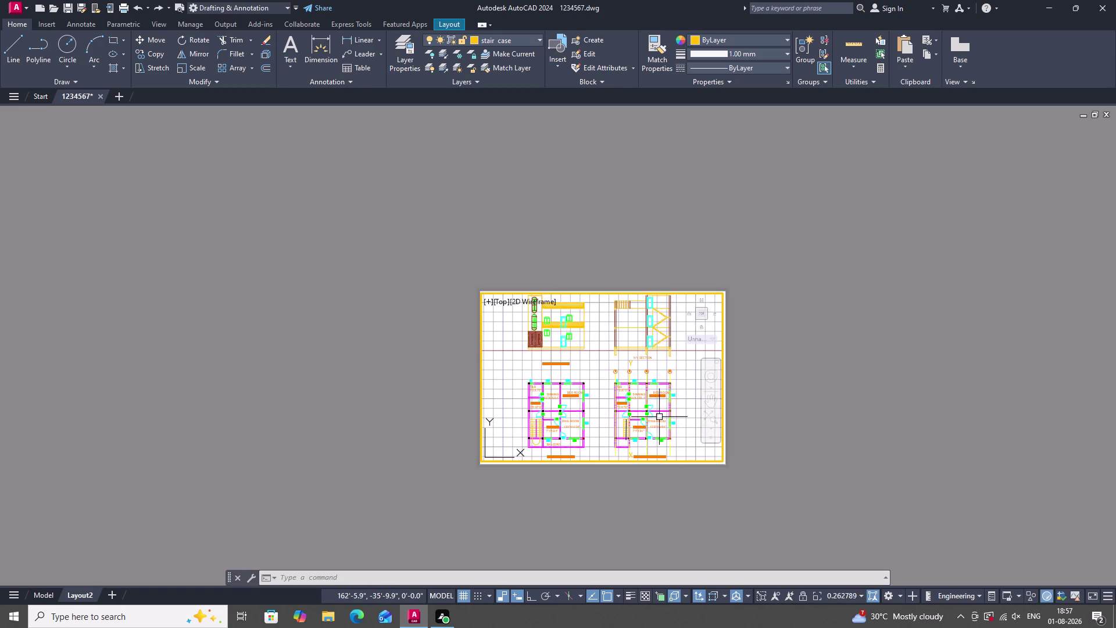
key(ctrl+p)
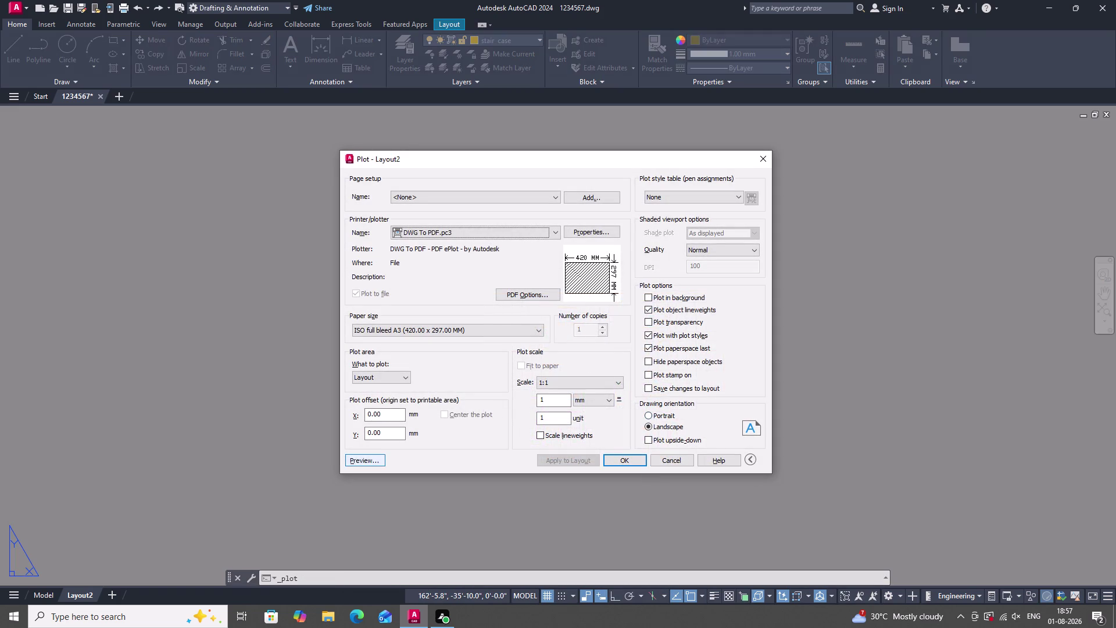
click(365, 461)
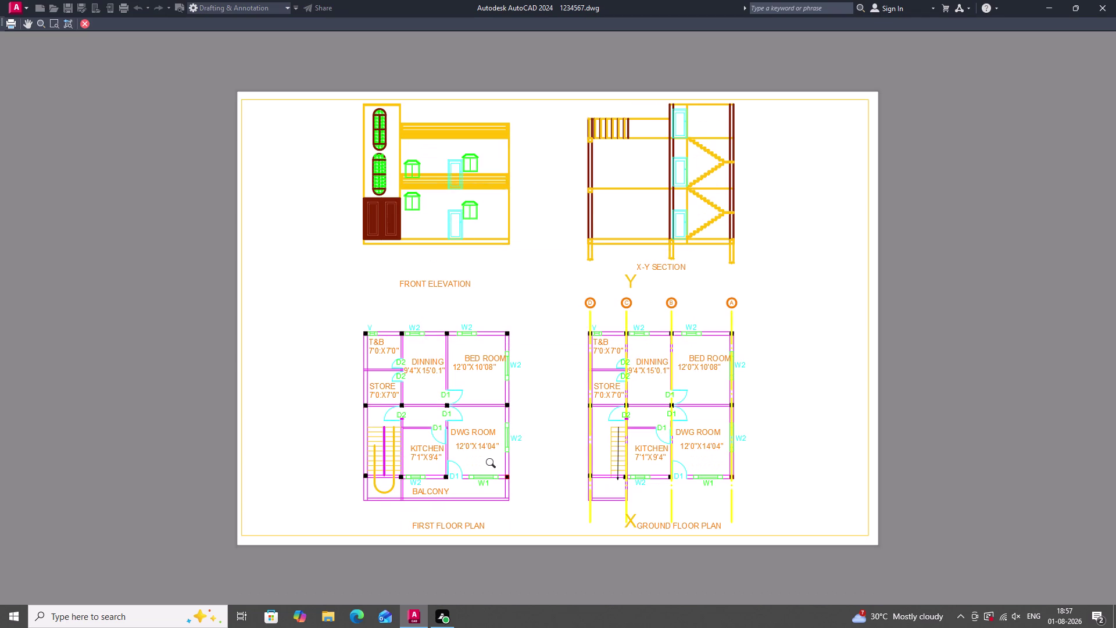
scroll(up, 3)
scroll(up, 3)
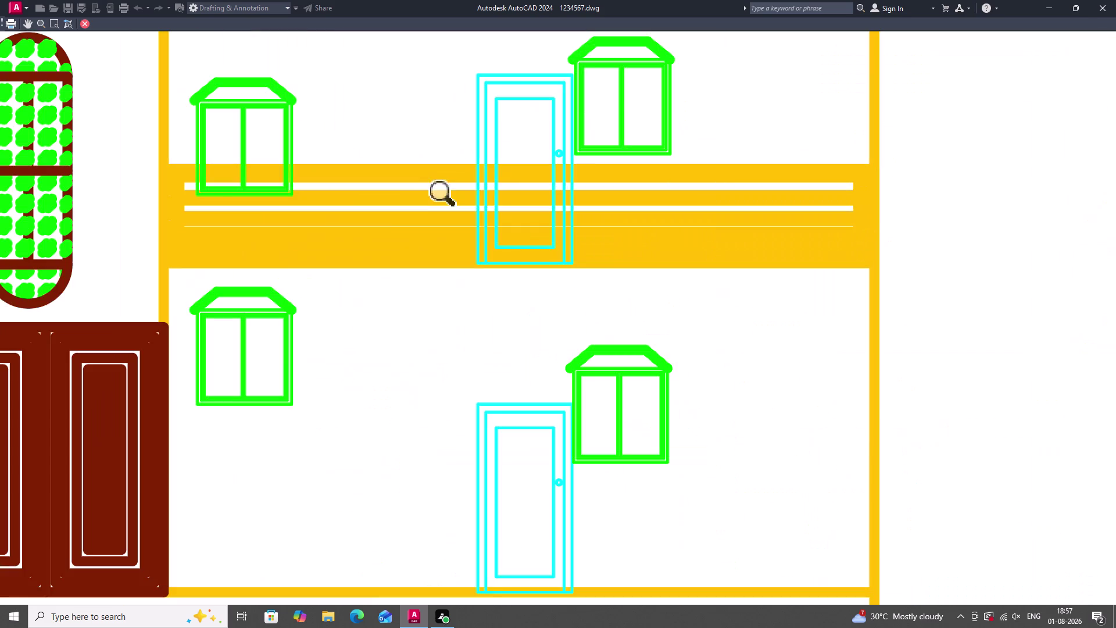
scroll(down, 3)
scroll(up, 3)
scroll(down, 3)
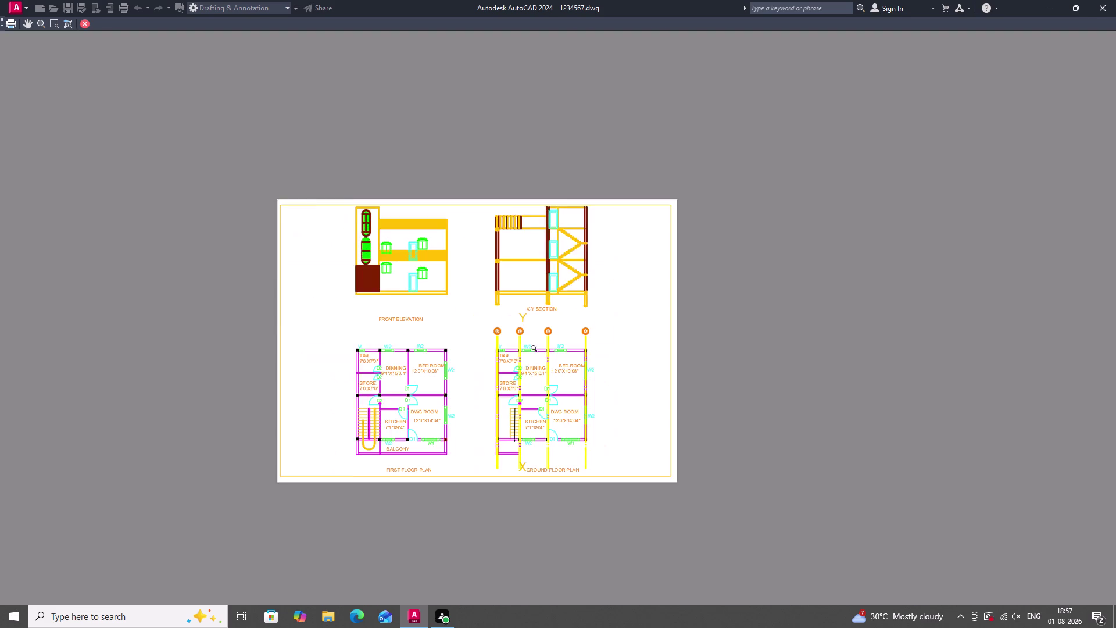
scroll(up, 3)
scroll(down, 3)
scroll(up, 3)
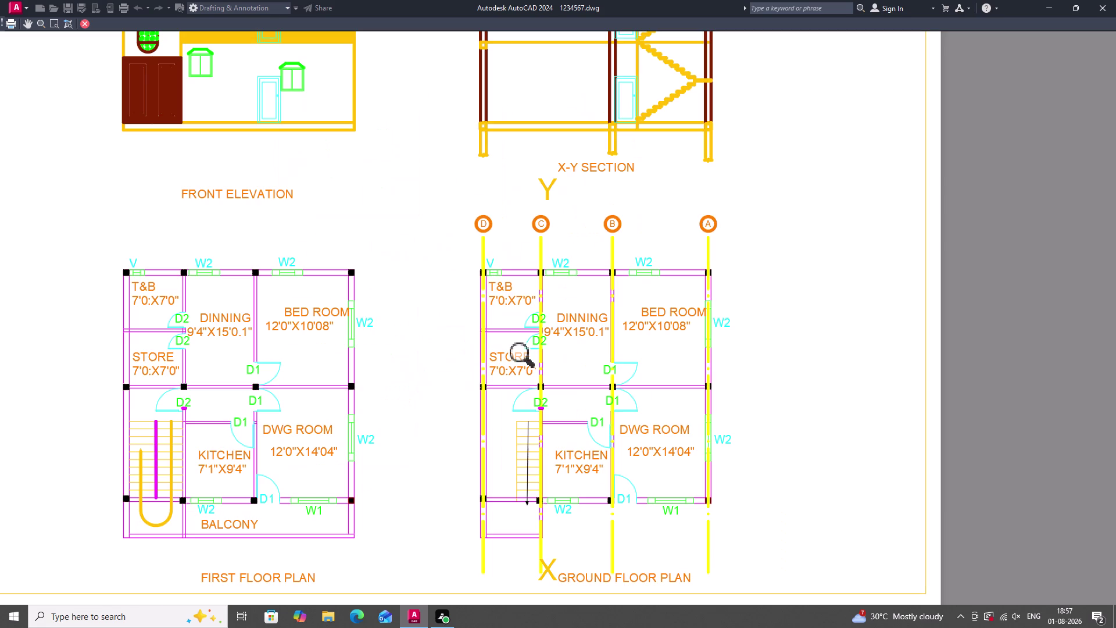
scroll(down, 3)
scroll(up, 3)
scroll(up, 3)
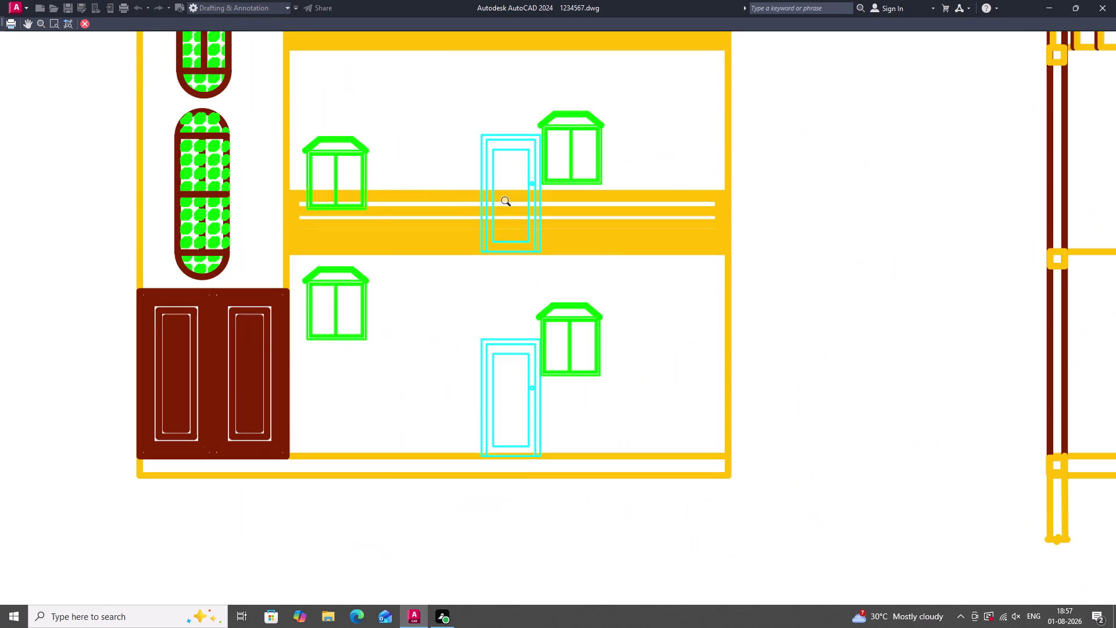
scroll(down, 3)
scroll(up, 3)
scroll(down, 3)
scroll(up, 3)
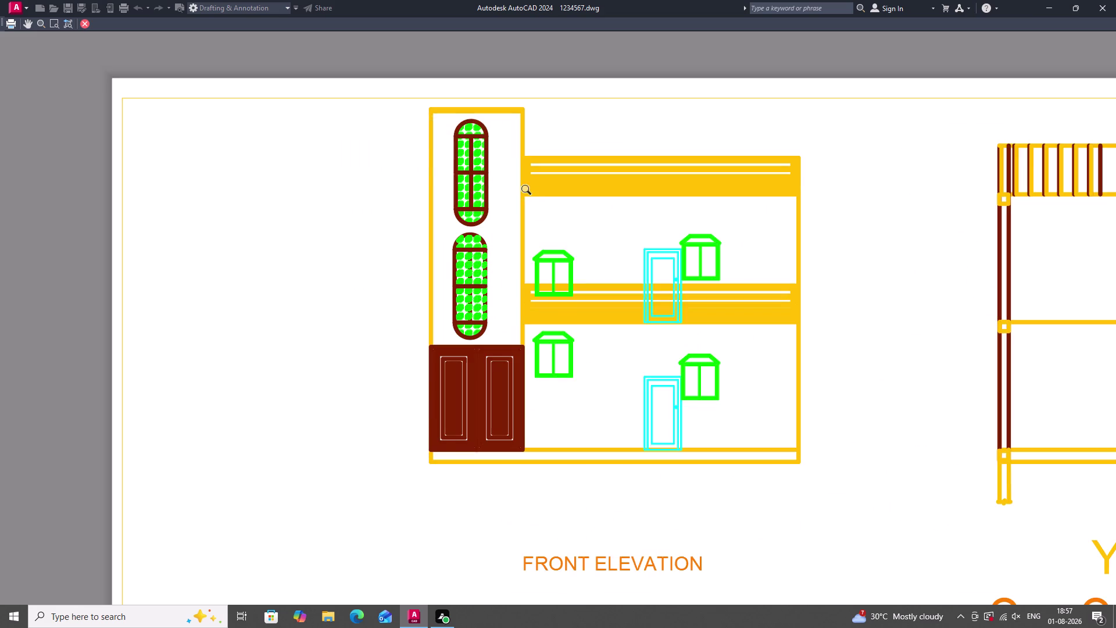
scroll(up, 3)
scroll(down, 3)
scroll(up, 3)
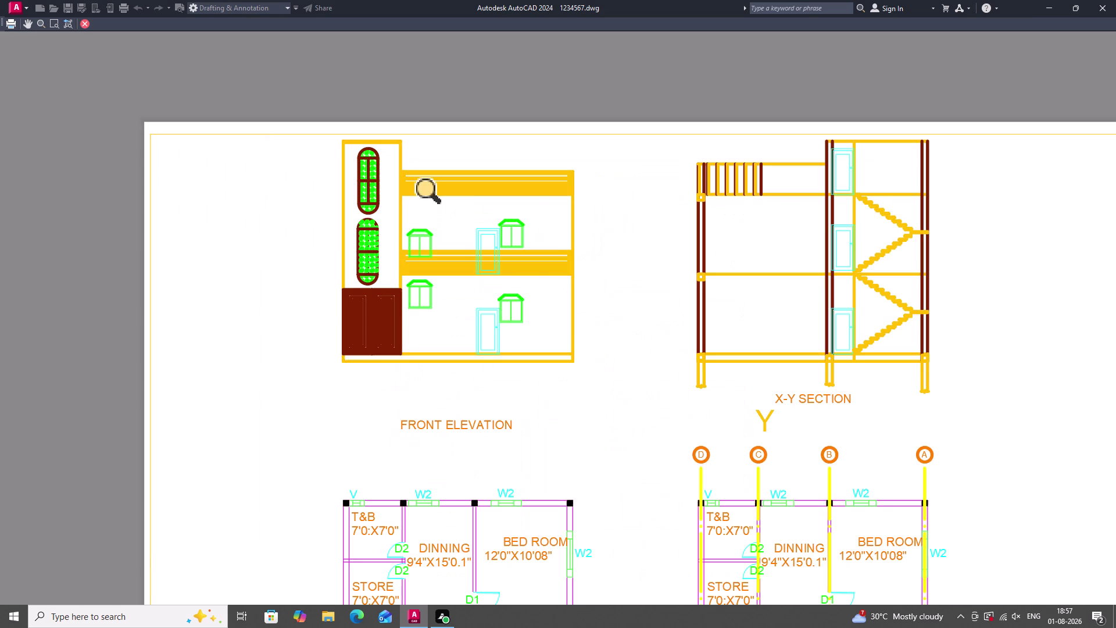
scroll(down, 3)
scroll(up, 3)
key(Escape)
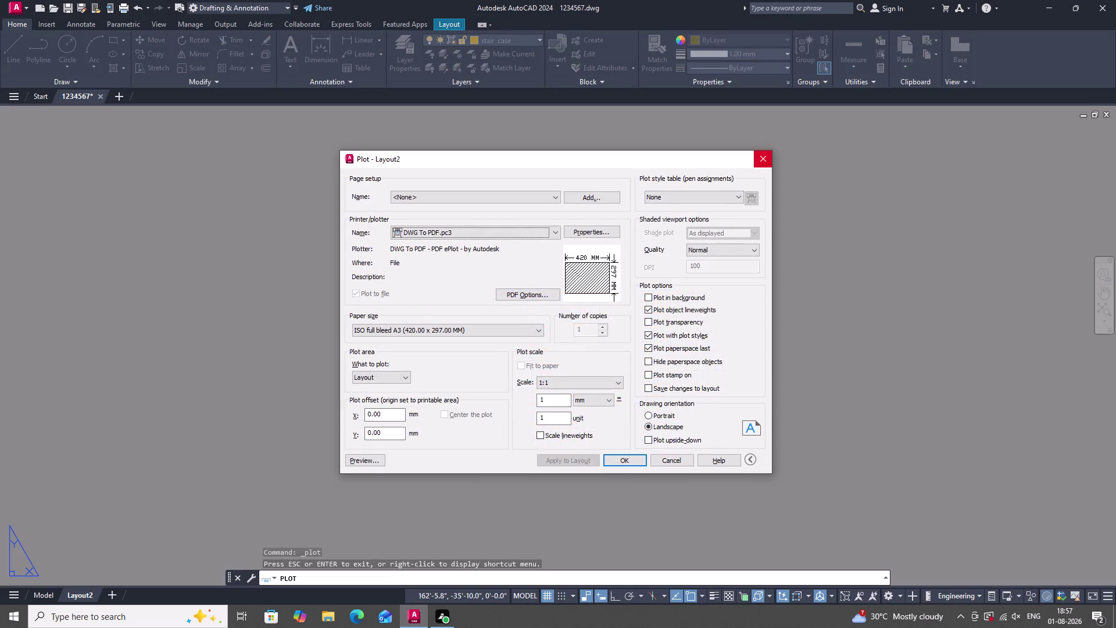
click(764, 155)
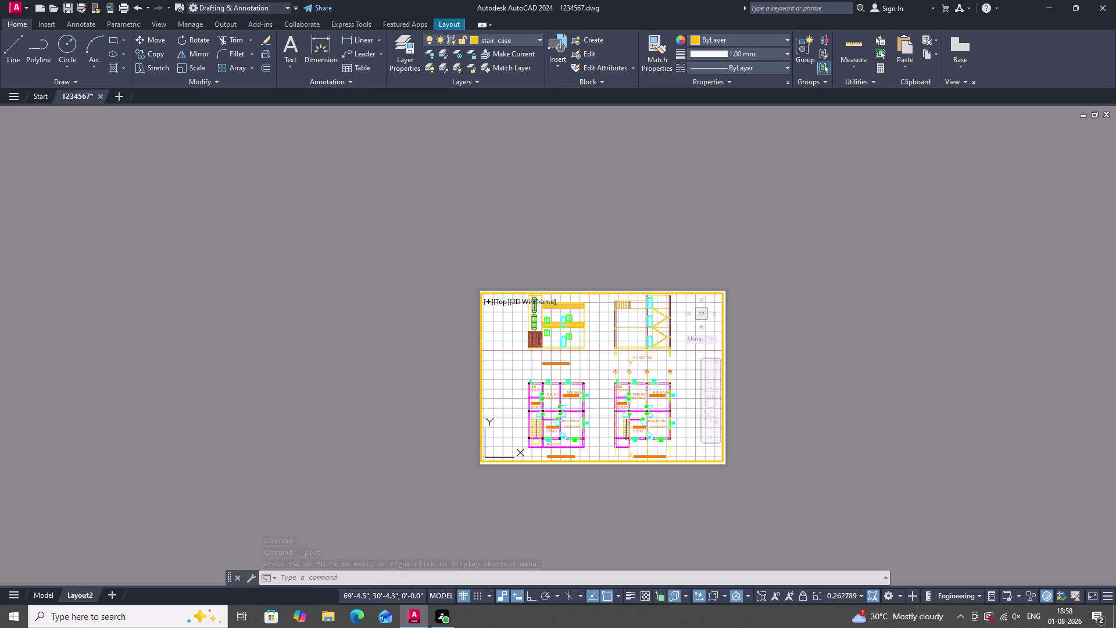
Open the Layer Properties Manager with LA, then close it.
key(l)
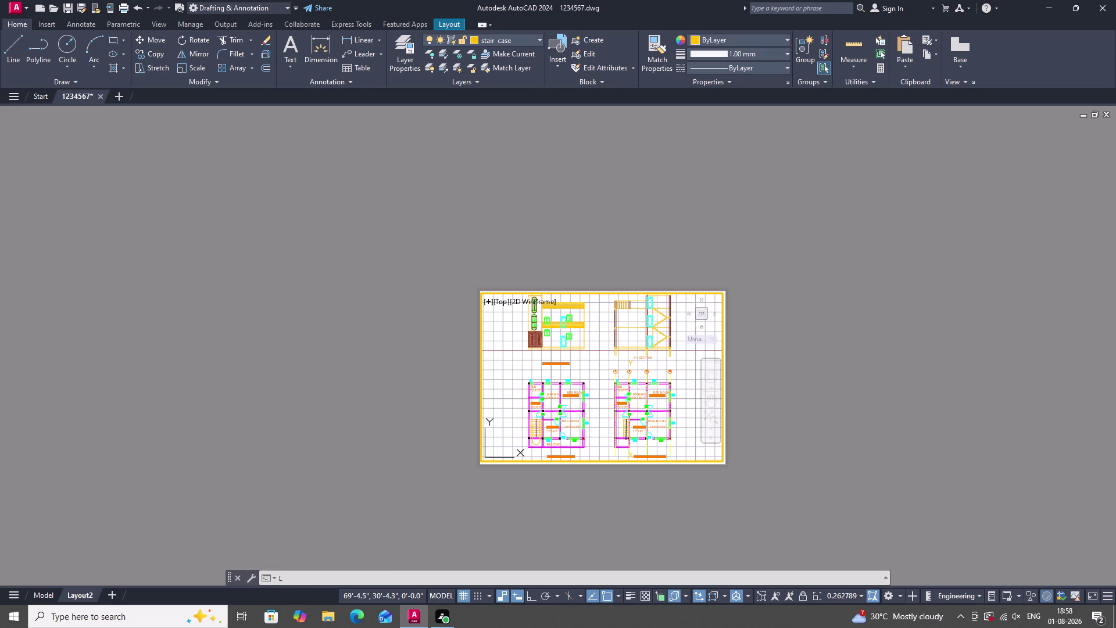
key(a)
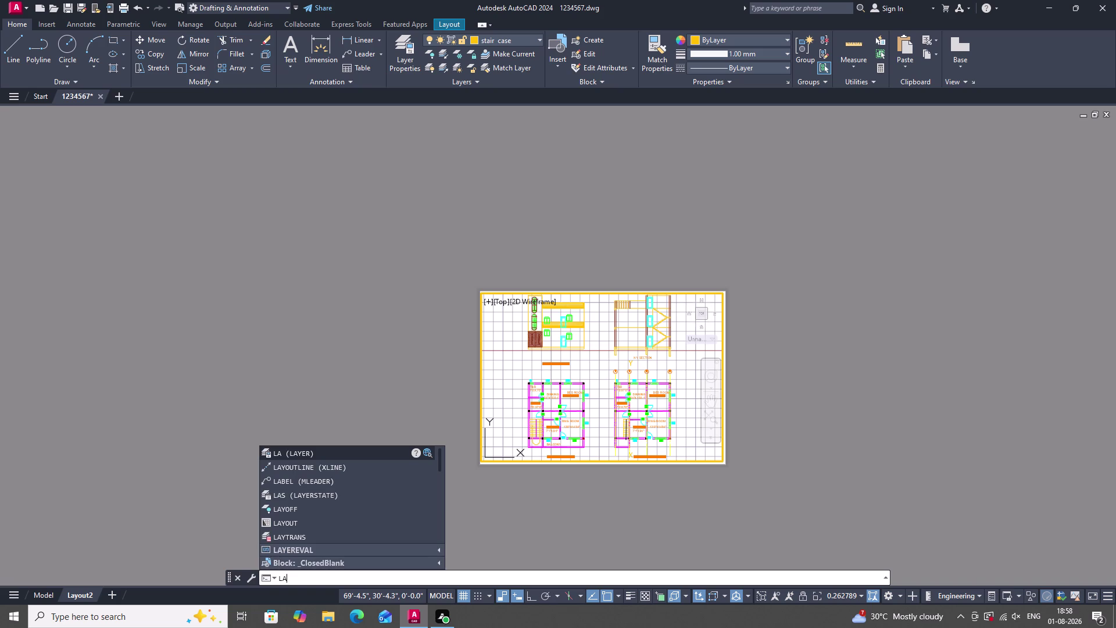
click(312, 455)
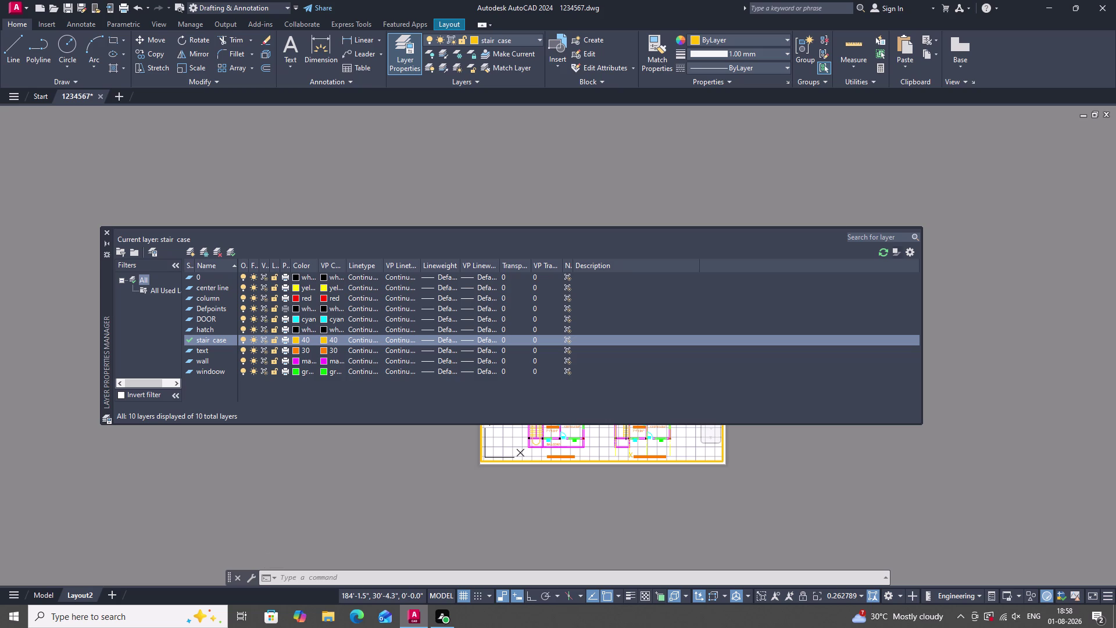
click(107, 230)
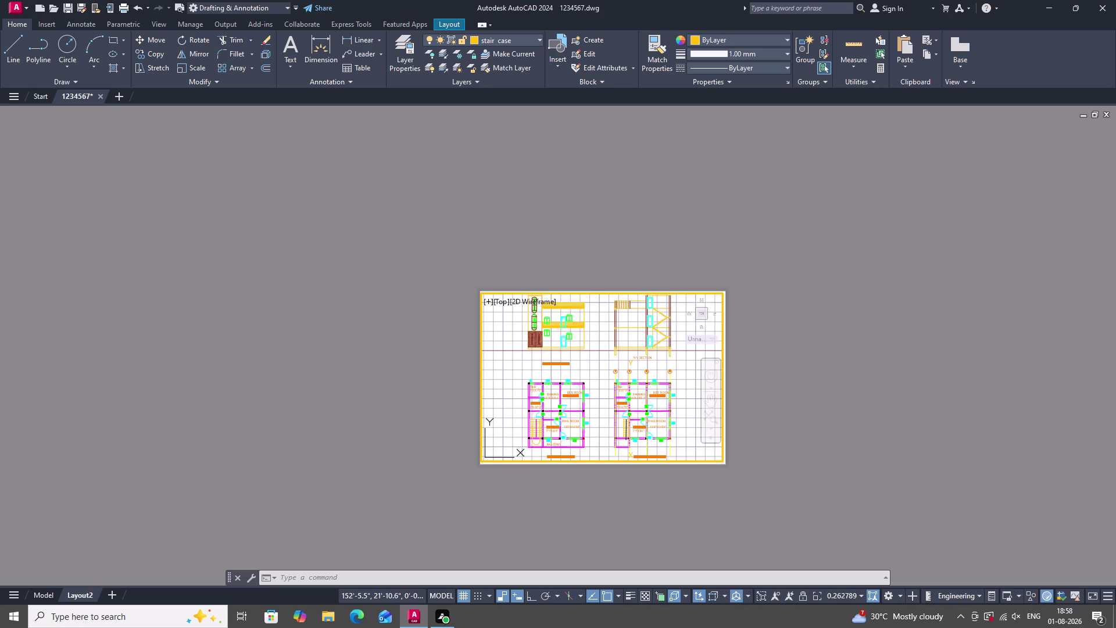
Change the current lineweight from 1.00 mm to ByLayer and reopen Layout2's Plot dialog.
click(773, 51)
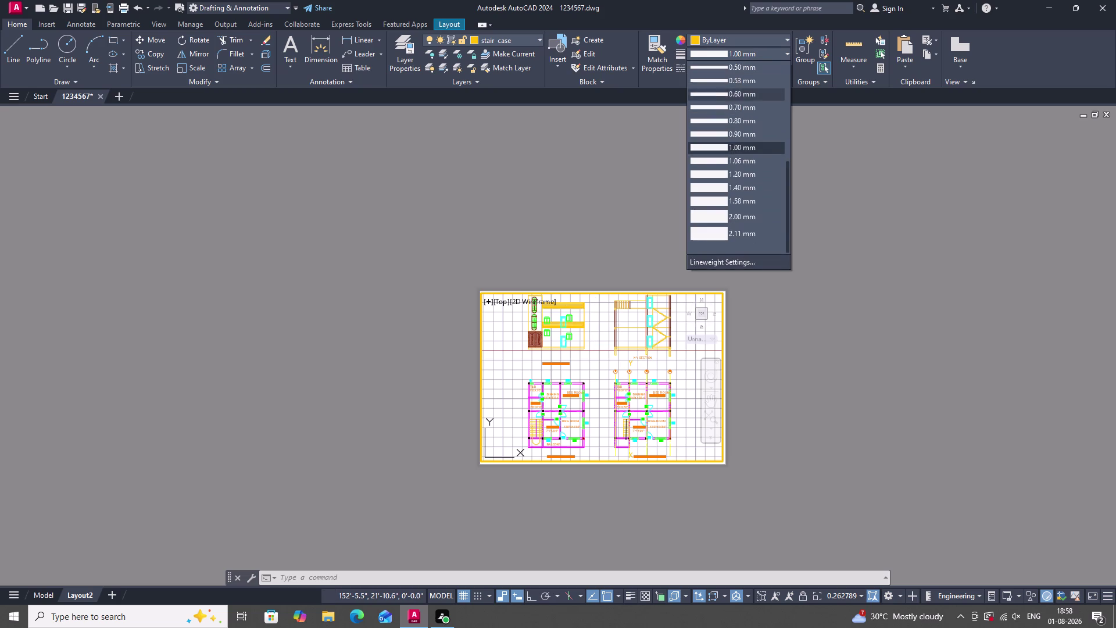
scroll(up, 3)
click(745, 69)
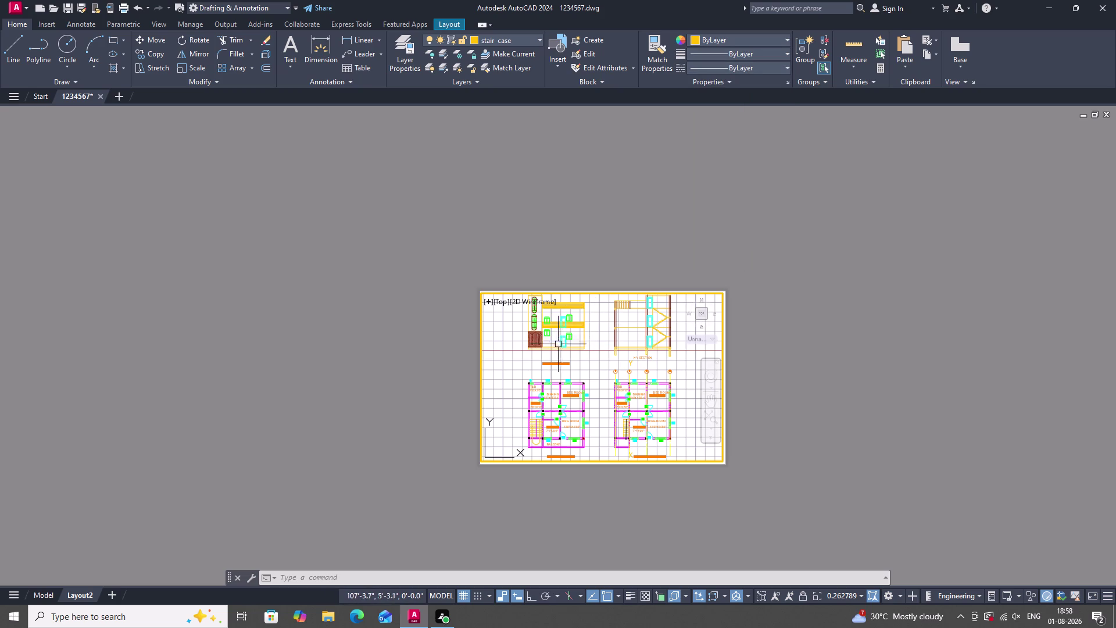
key(ctrl+p)
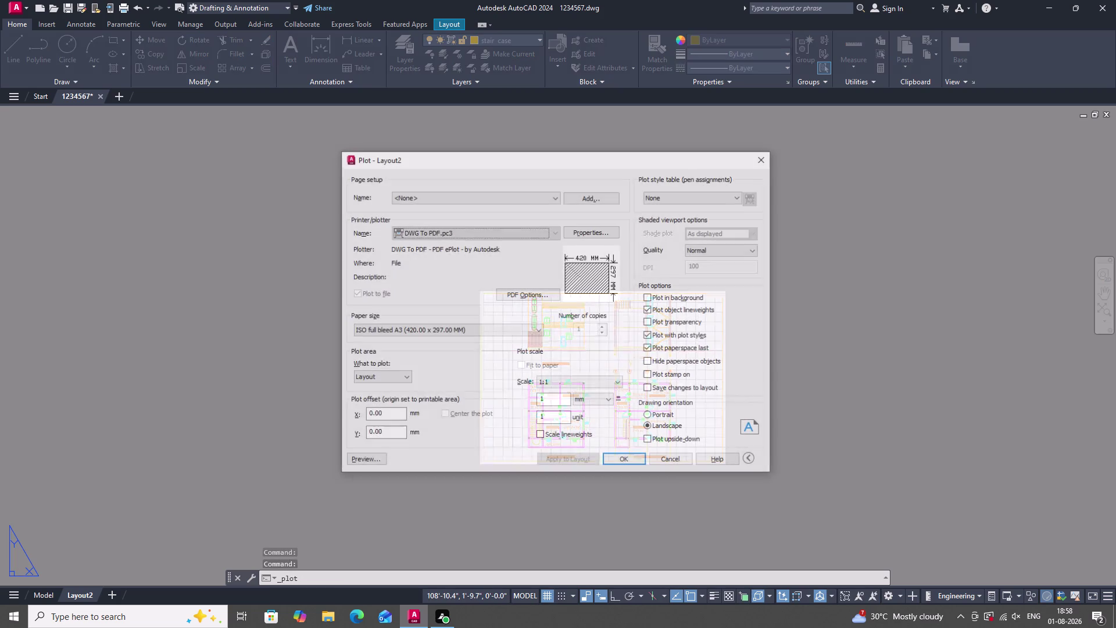
Preview the A3 sheet's house drawings, zooming in and out, then dismiss the Plot dialog.
click(373, 454)
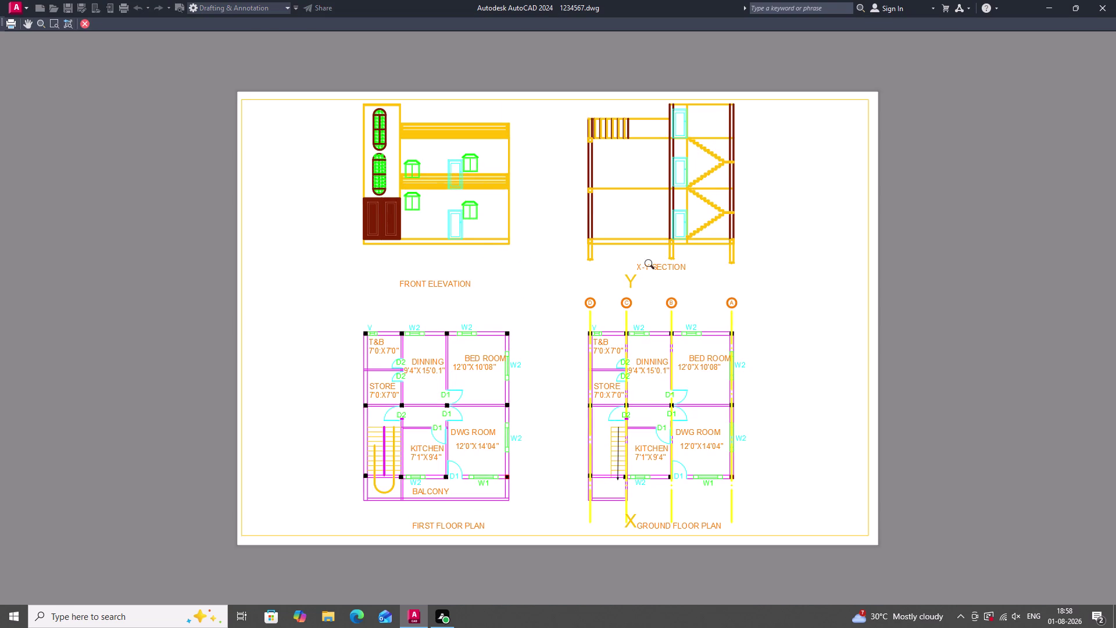
scroll(down, 3)
scroll(up, 3)
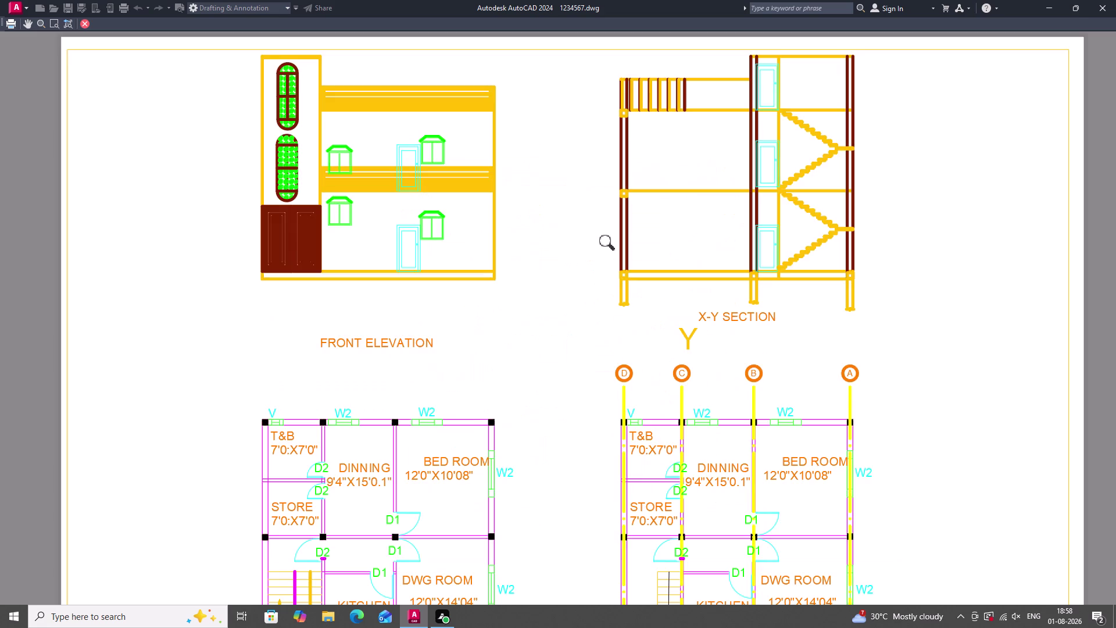
scroll(down, 3)
scroll(up, 3)
scroll(up, 3)
scroll(down, 3)
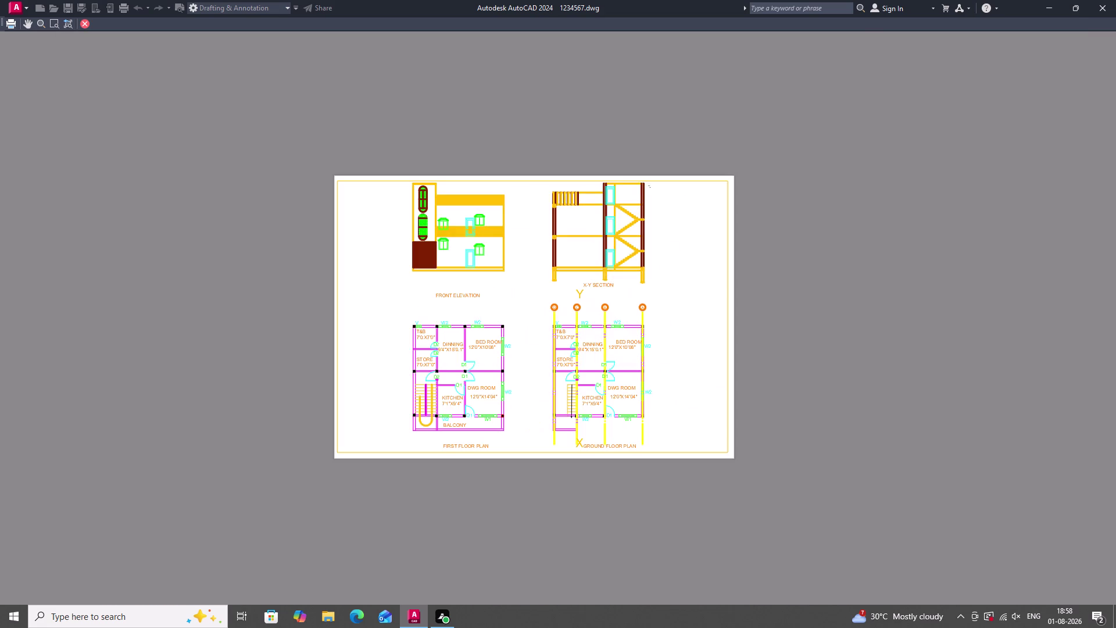
scroll(down, 3)
scroll(up, 3)
scroll(down, 3)
scroll(up, 3)
scroll(down, 3)
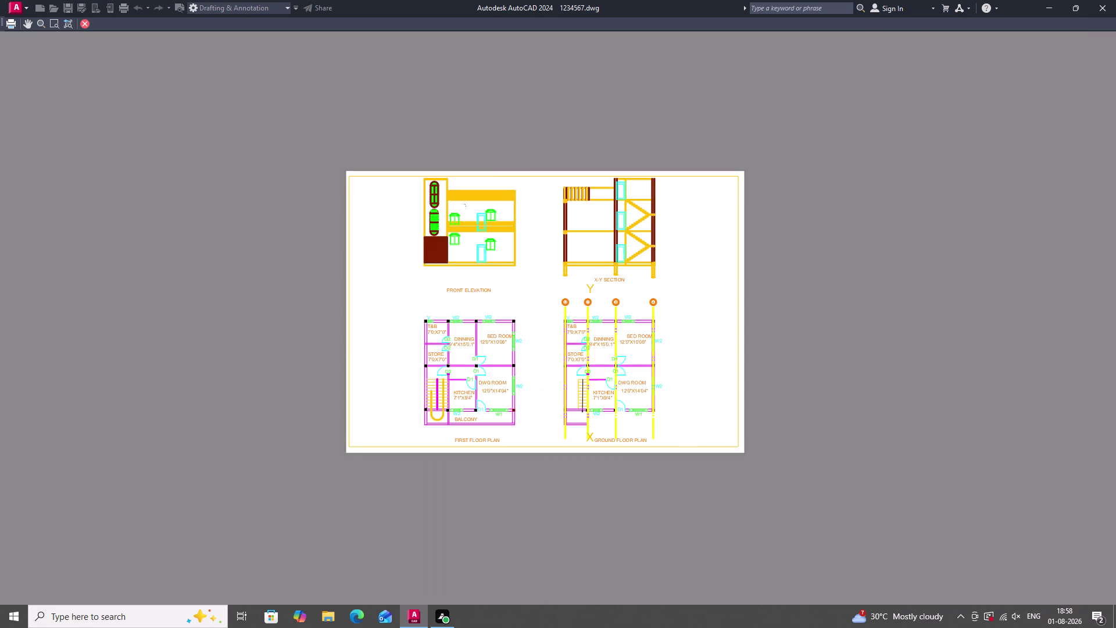
scroll(up, 3)
scroll(down, 3)
key(Escape)
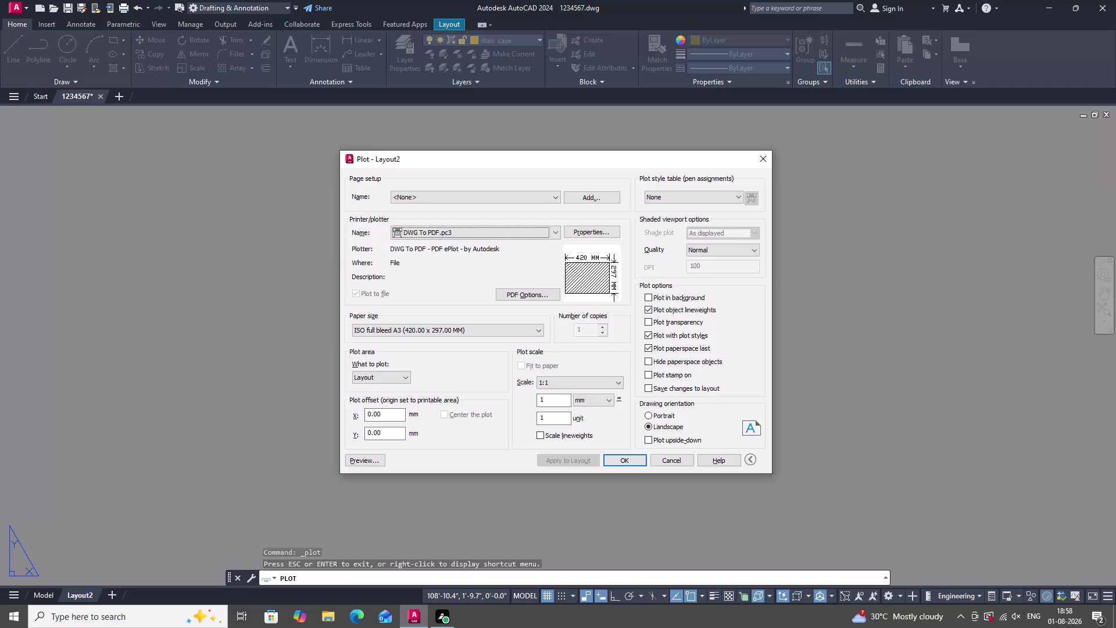
click(761, 159)
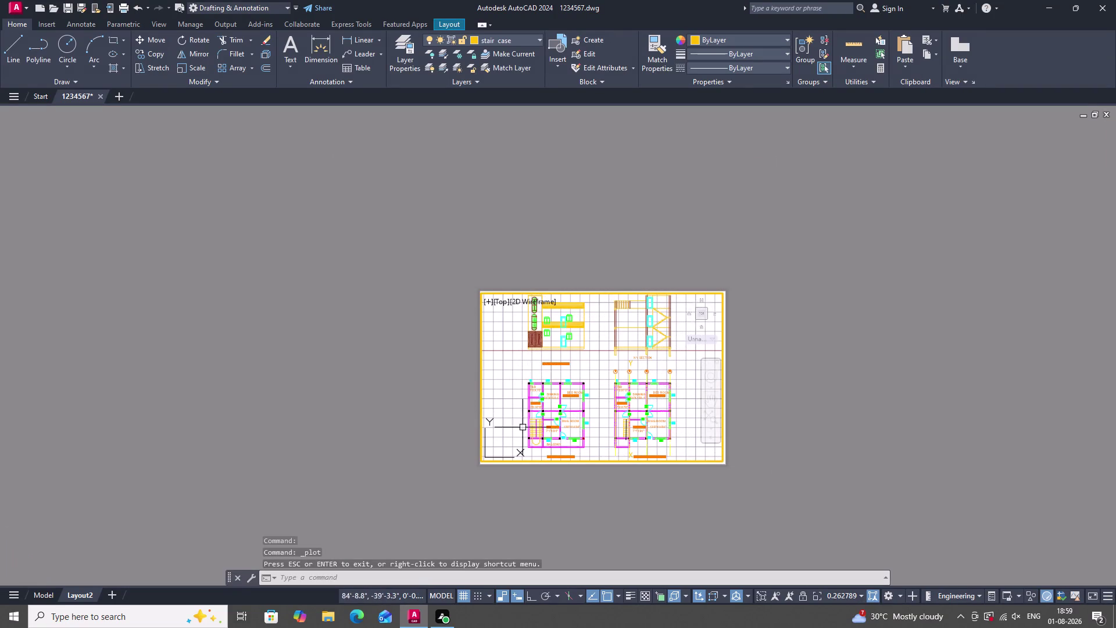